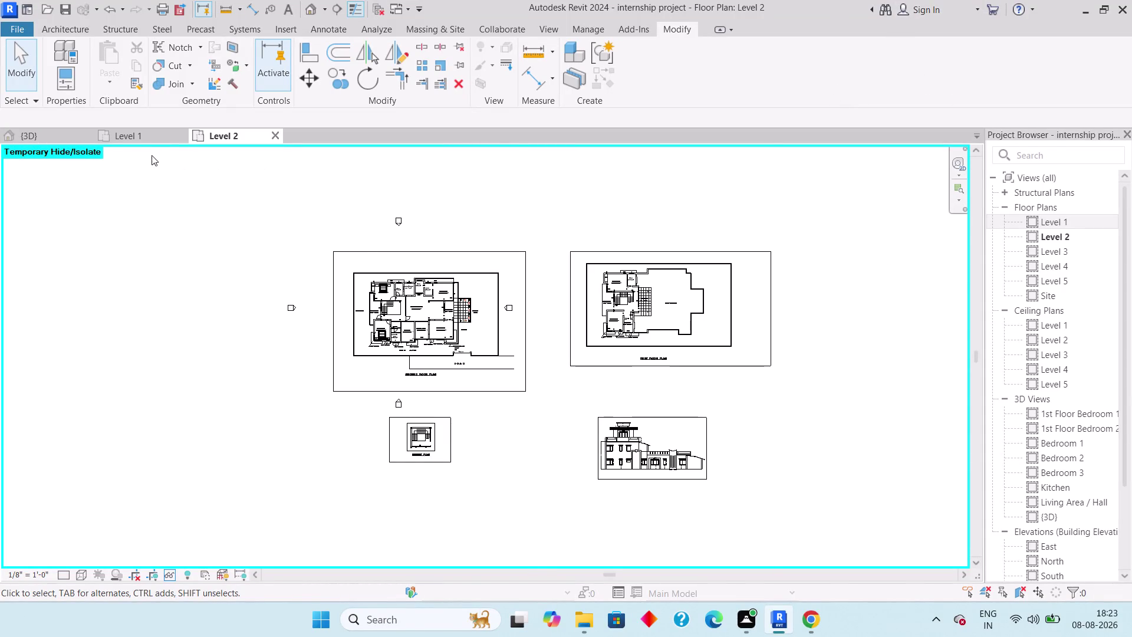
Print the Level 1 floor plan to PDF, saving into the Desktop folder.
click(145, 142)
key(ctrl+p)
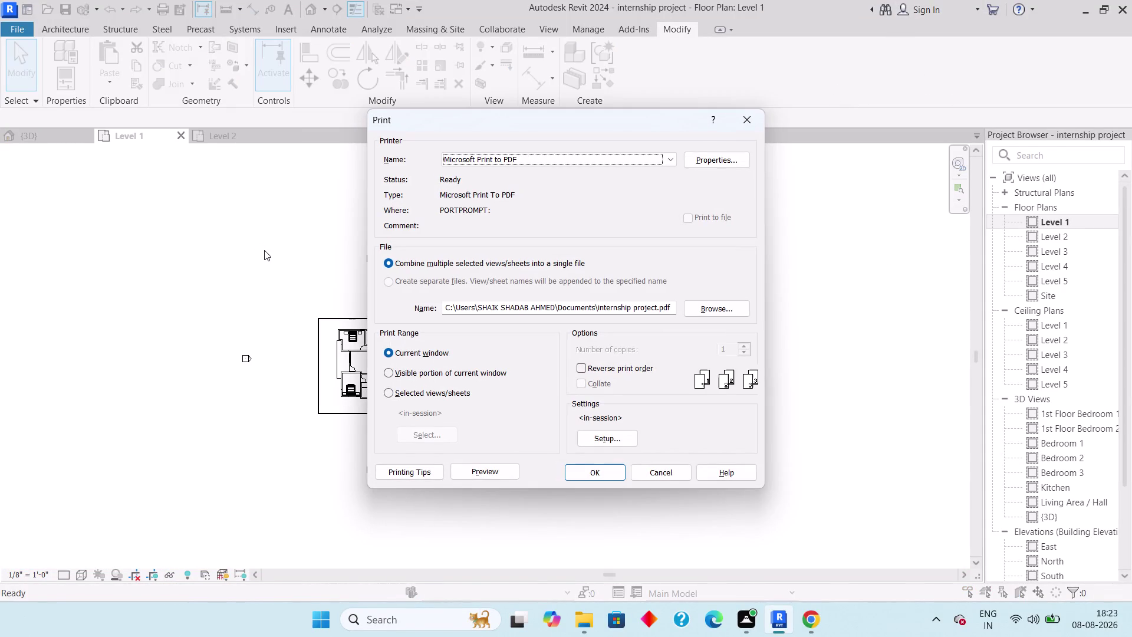
click(582, 477)
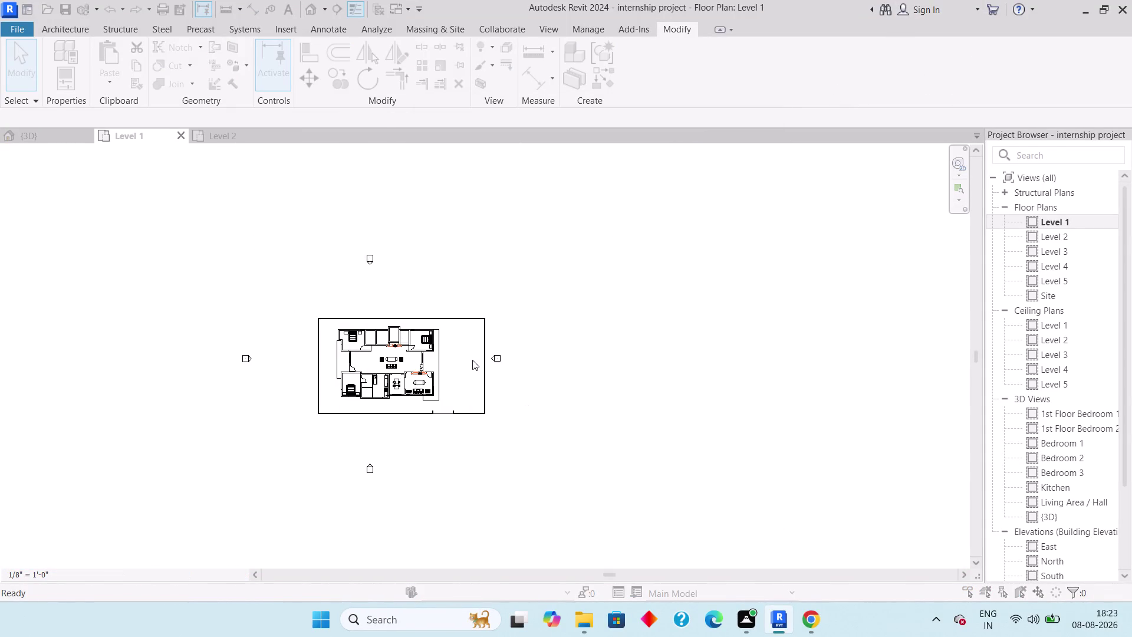
double_click(389, 254)
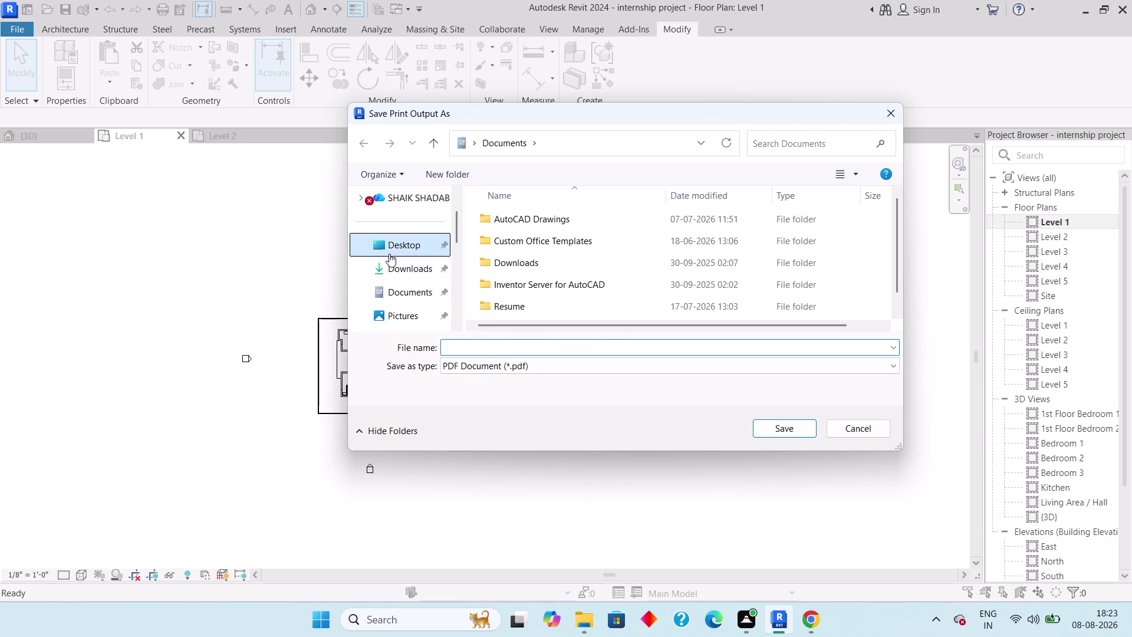
click(489, 353)
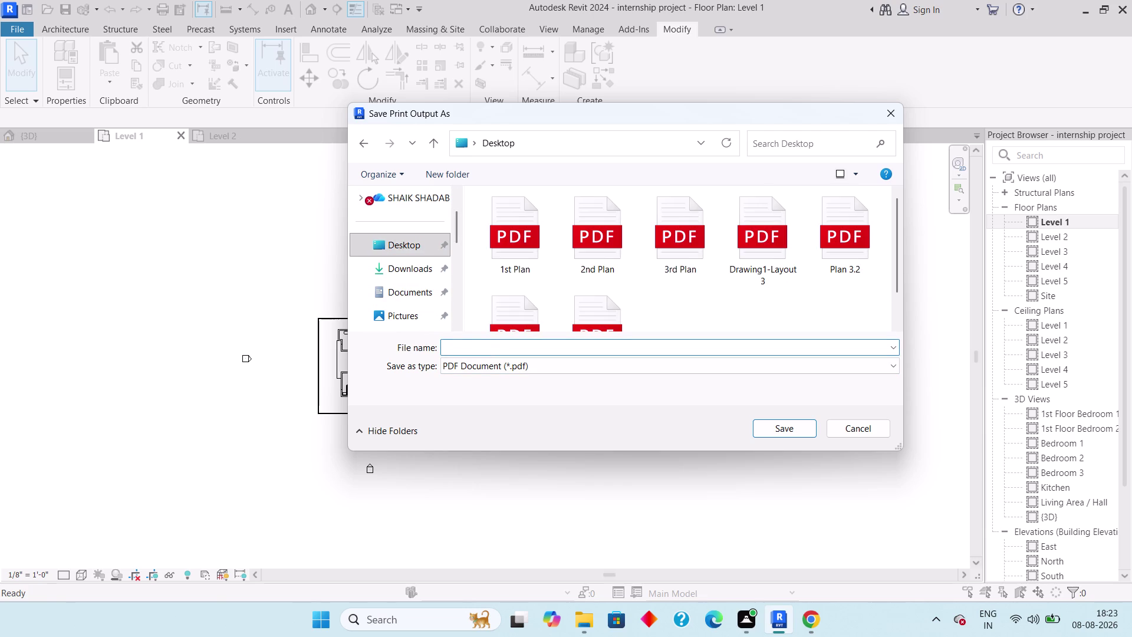
Save the PDF as 'internship pdf', then return to the Level 2 plan.
text(in)
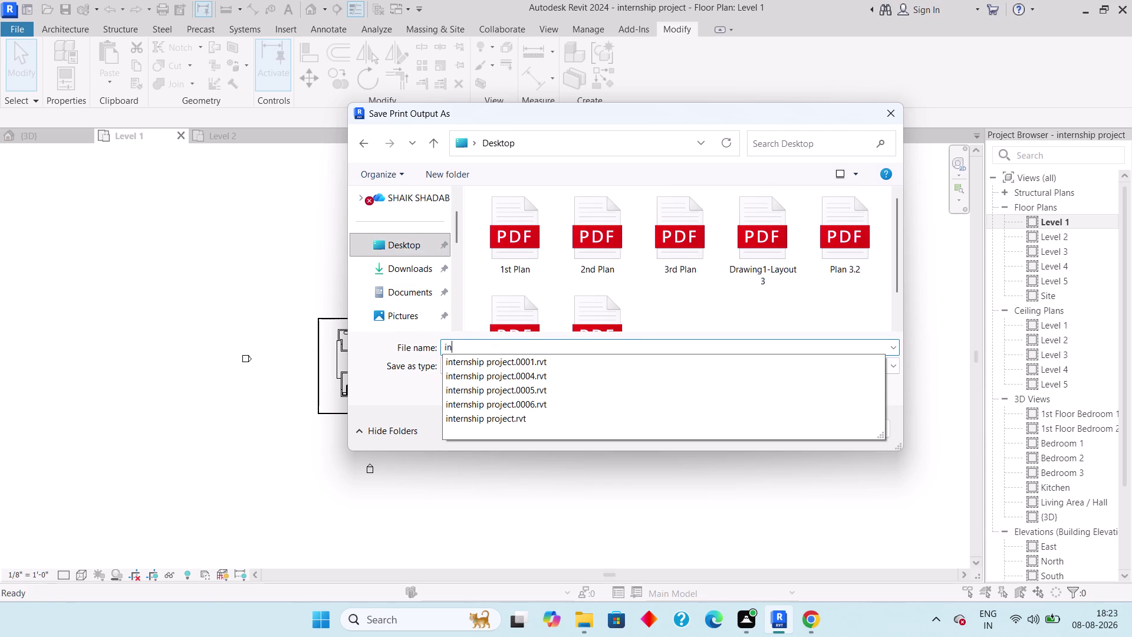
text(tern)
text(sh)
text(ip)
click(573, 348)
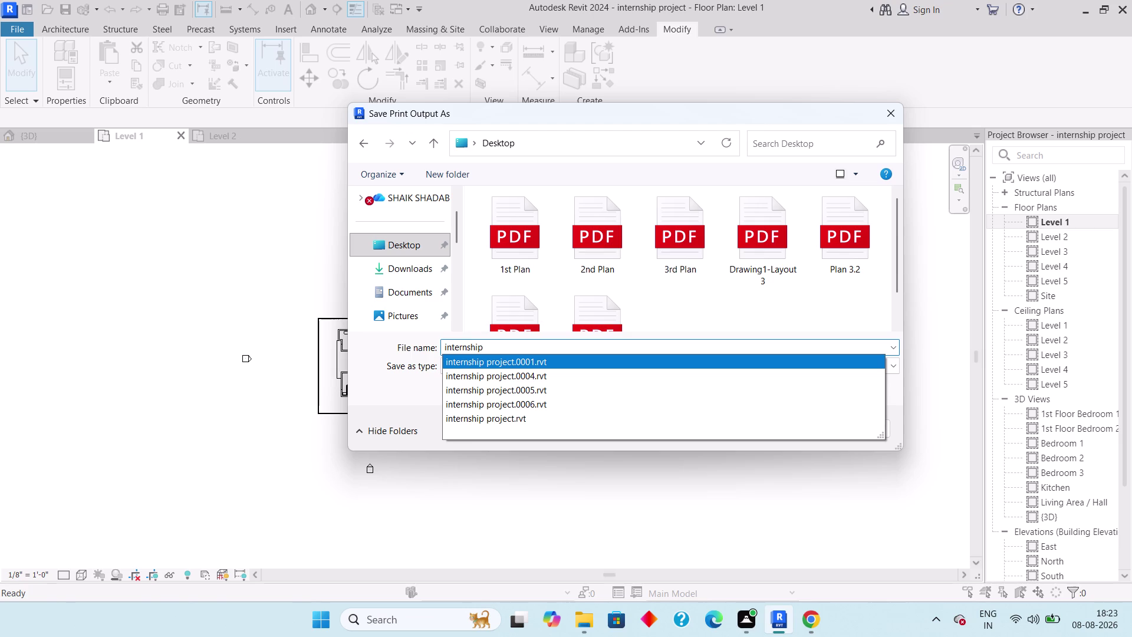
key(space)
text(p)
text(df)
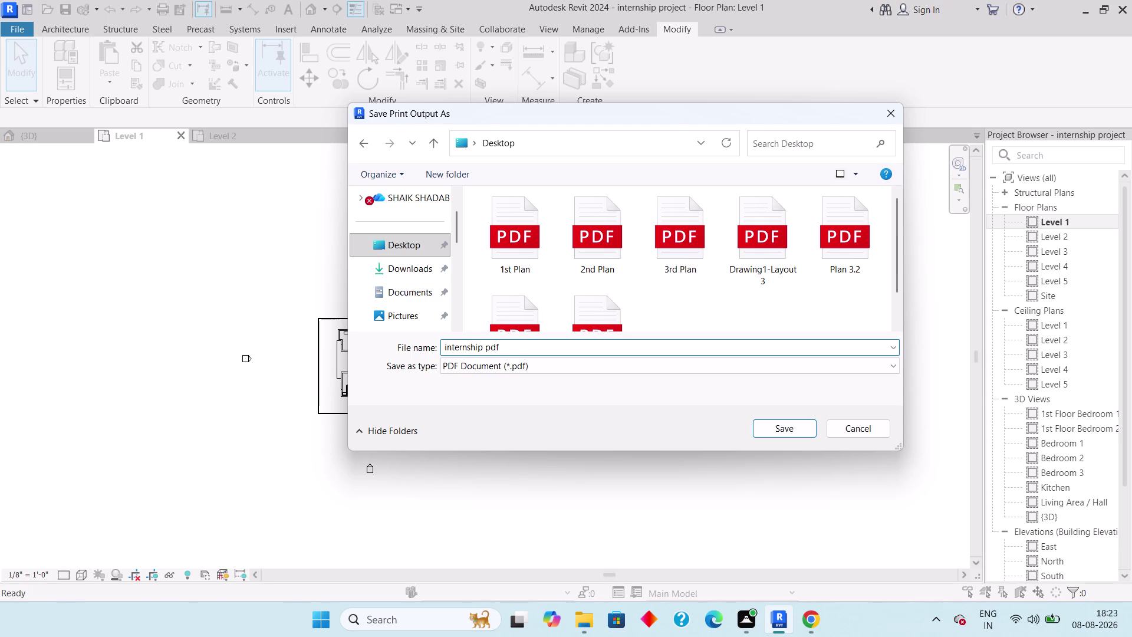
click(774, 429)
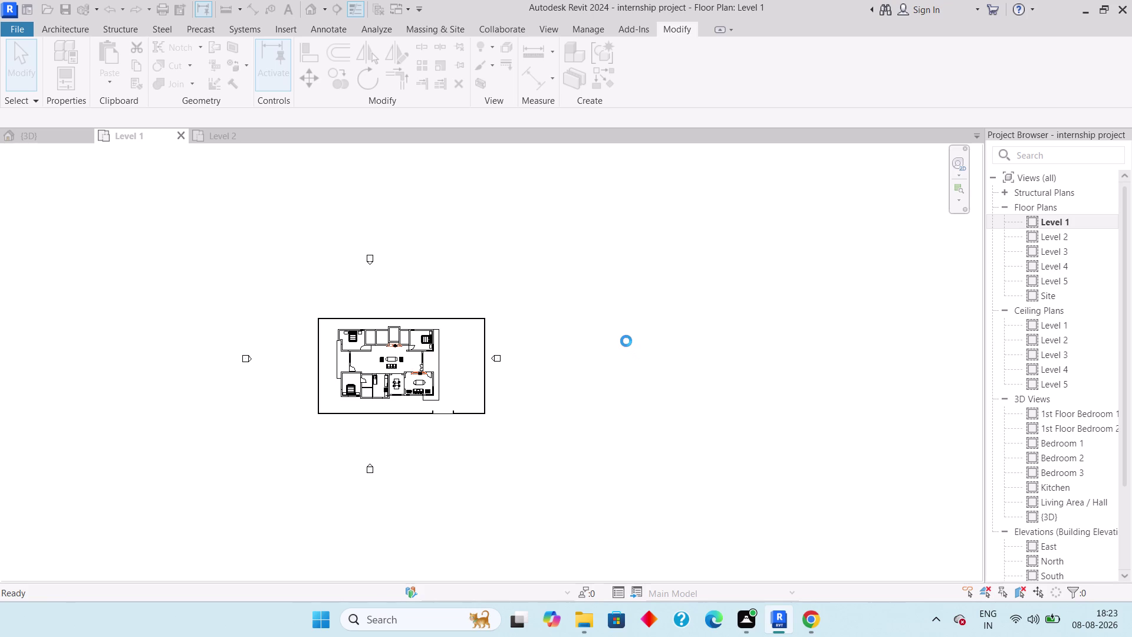
click(250, 139)
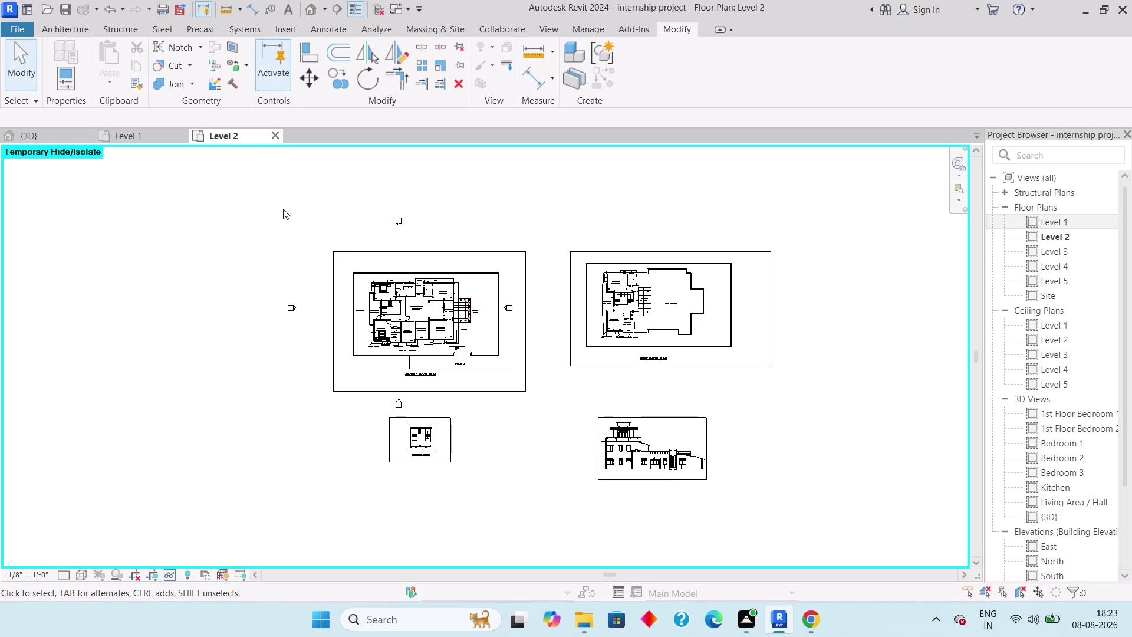
key(ctrl+p)
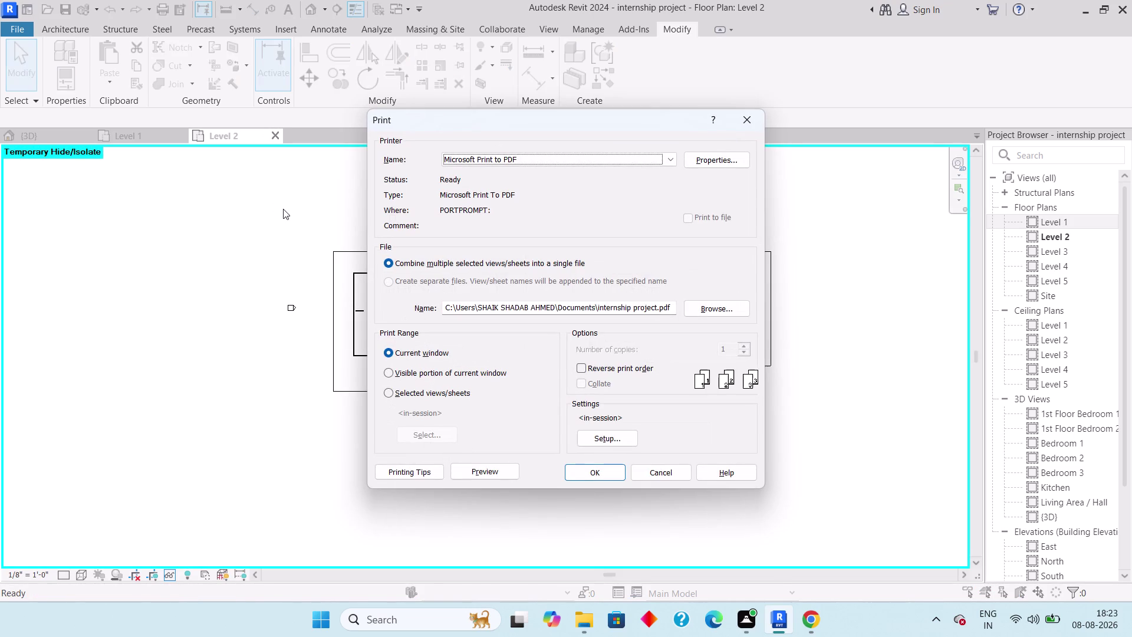
click(567, 471)
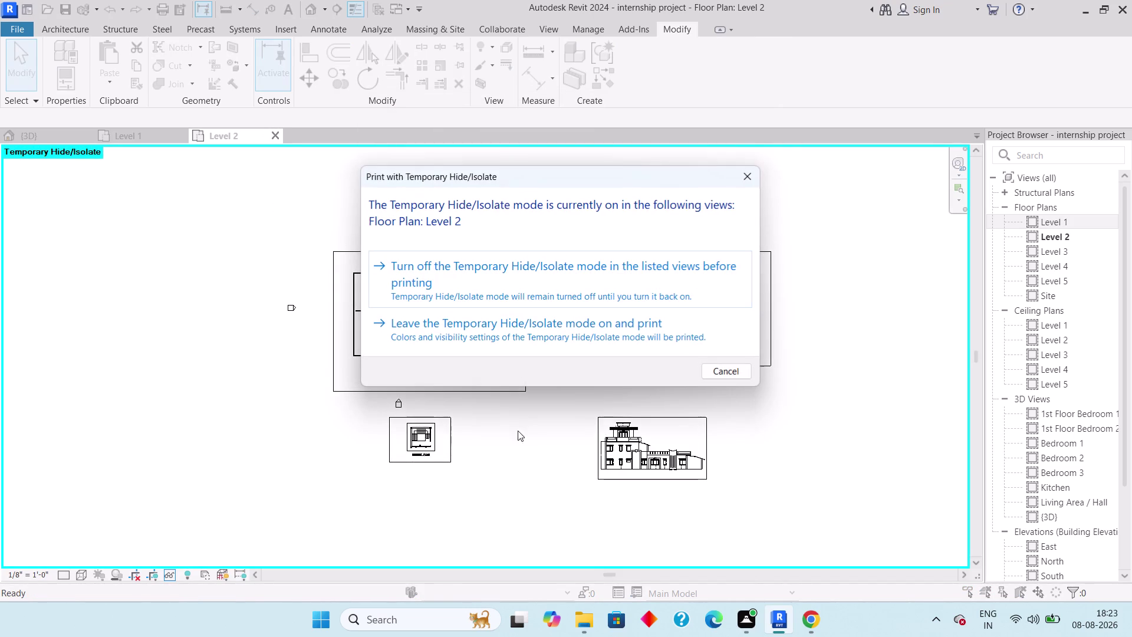
click(491, 327)
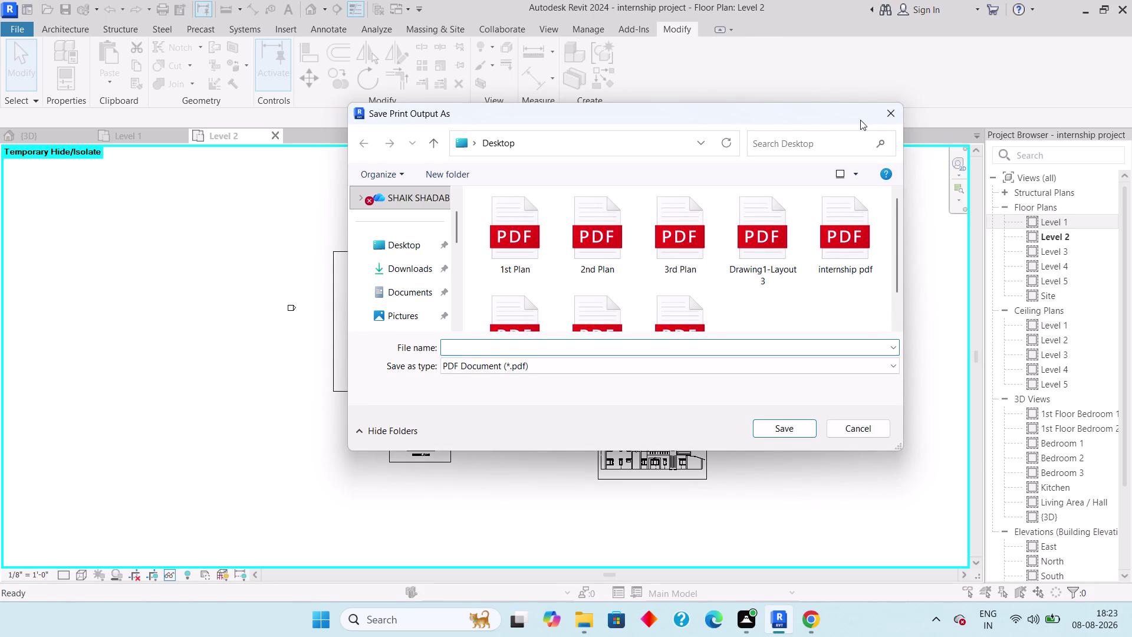
click(883, 115)
drag(249, 291, 298, 337)
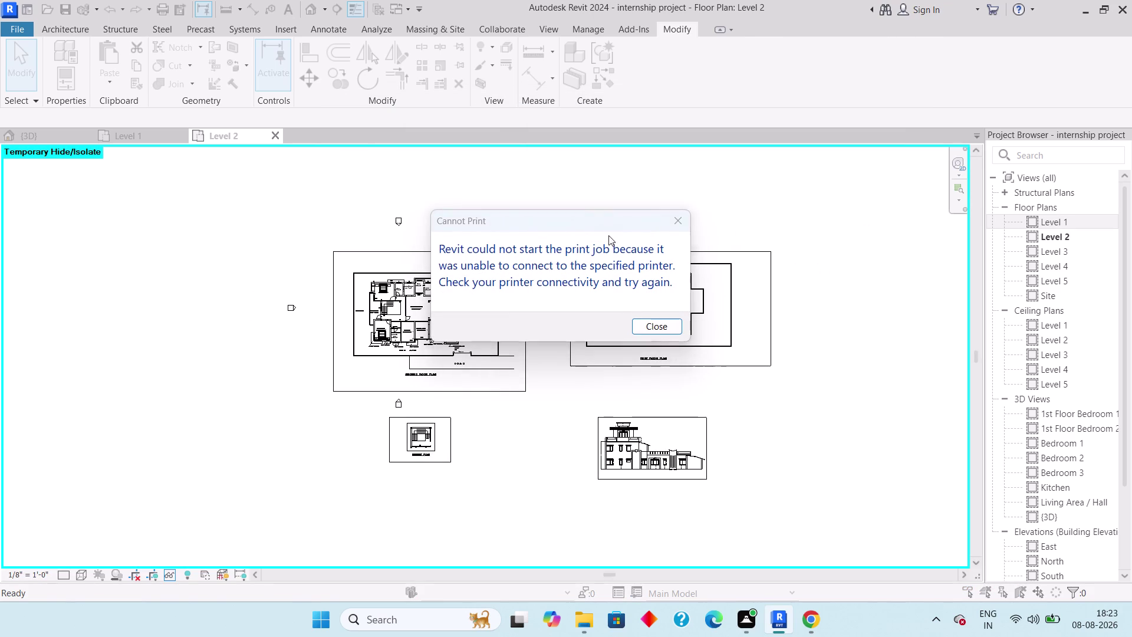
click(661, 227)
click(666, 223)
drag(253, 287, 254, 289)
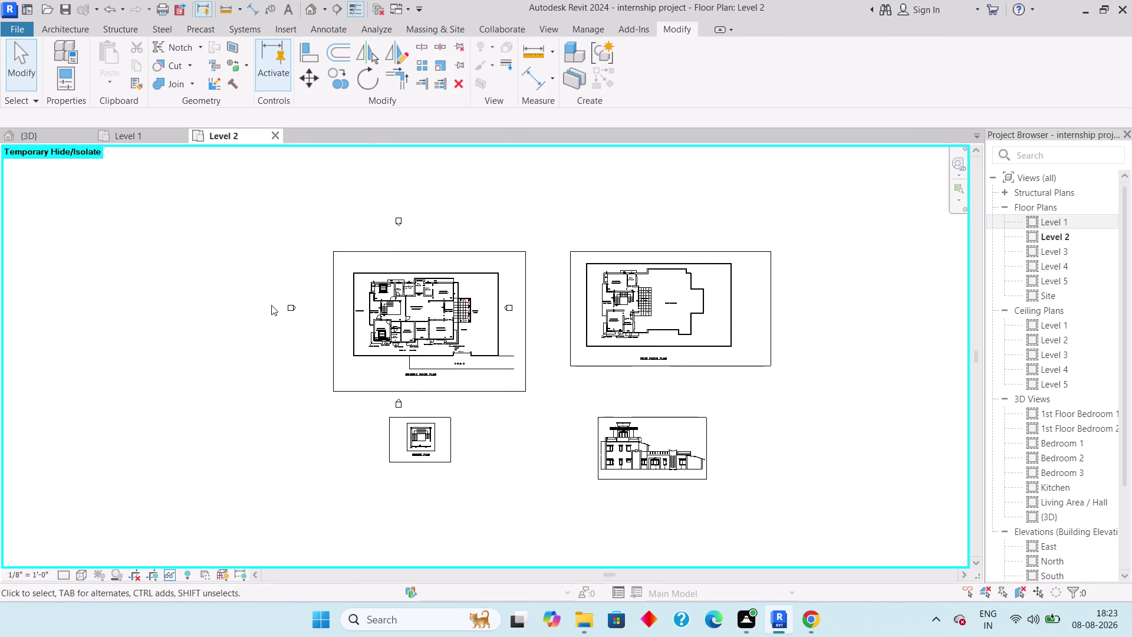
drag(255, 288, 325, 340)
text(hh)
Box-select the imported drawings and apply Temporary Hide/Isolate (HH).
drag(390, 202, 429, 250)
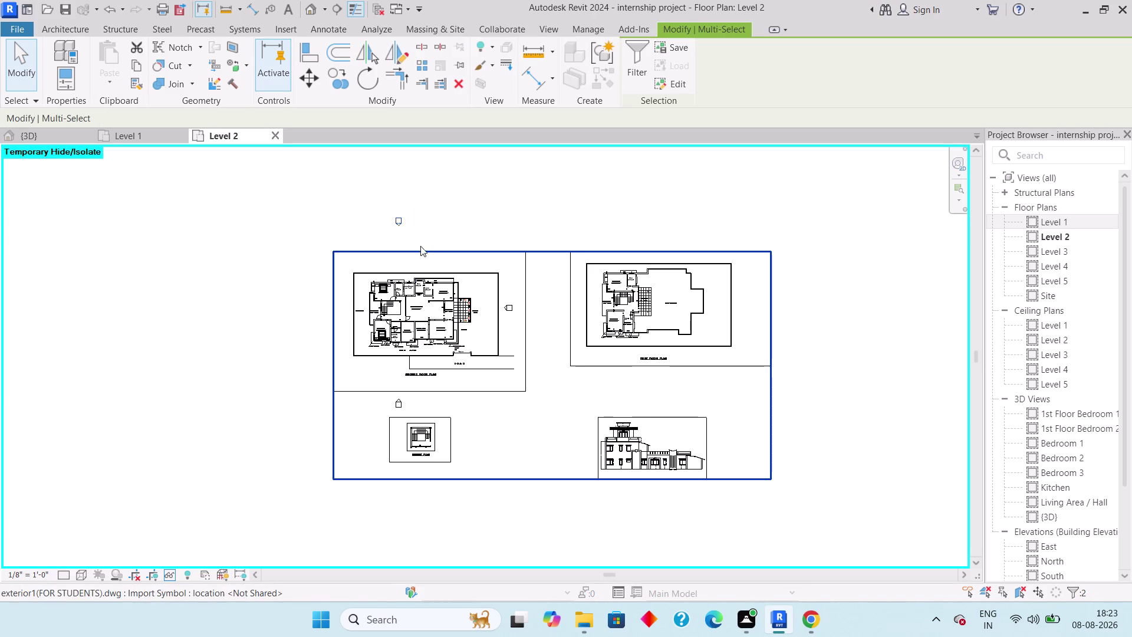
drag(373, 202, 423, 237)
text(kk)
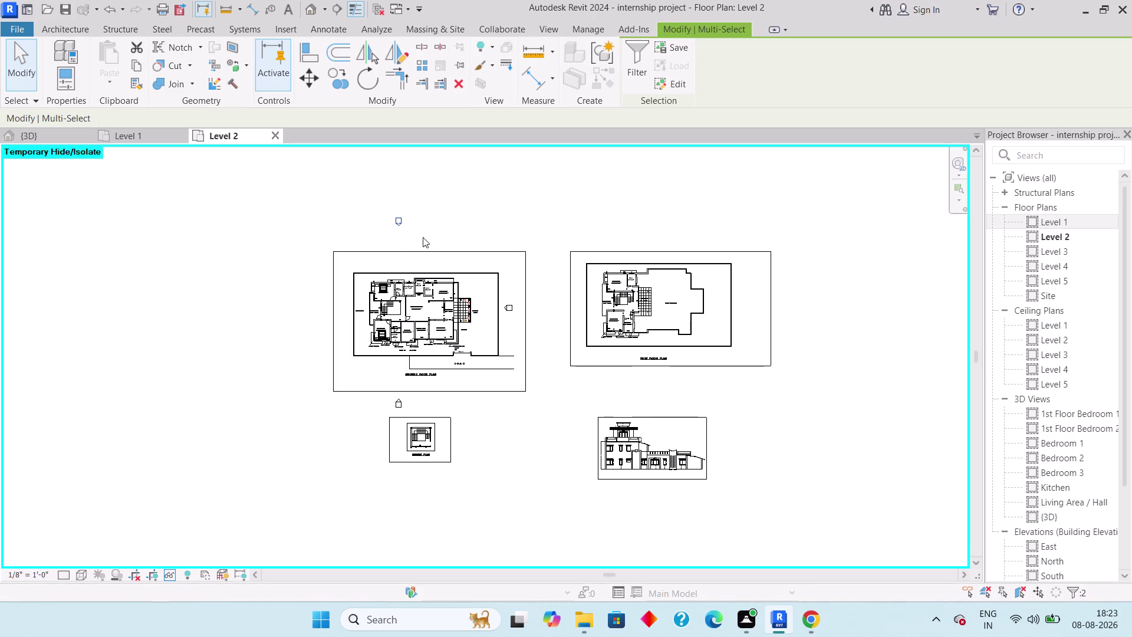
drag(383, 207, 413, 230)
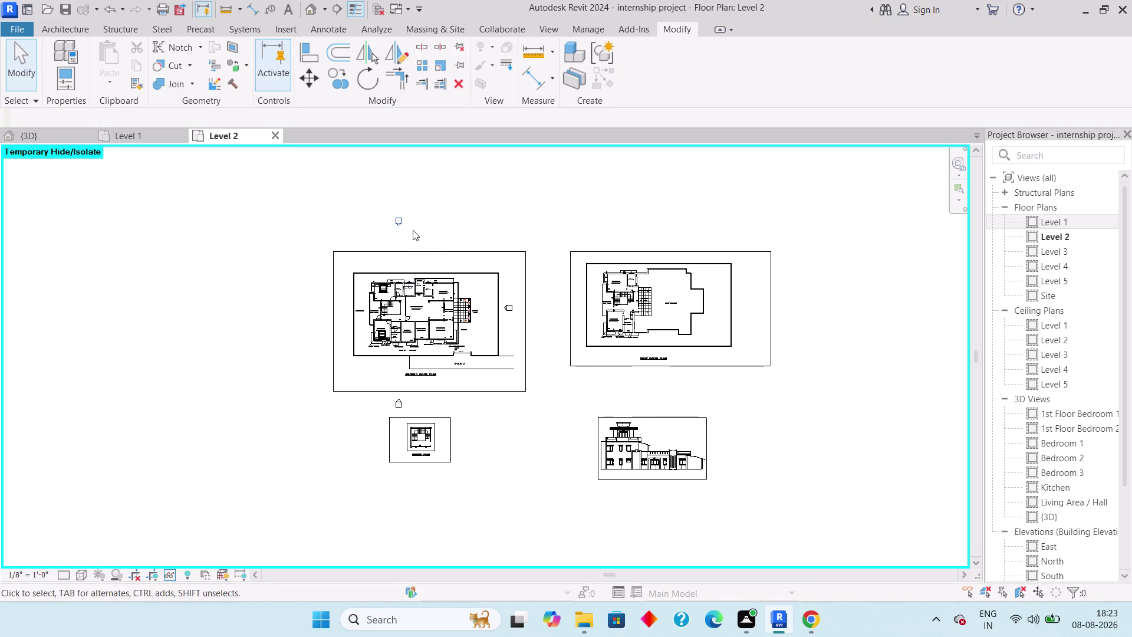
text(hh)
scroll(up, 3)
drag(372, 412, 419, 435)
text(hh)
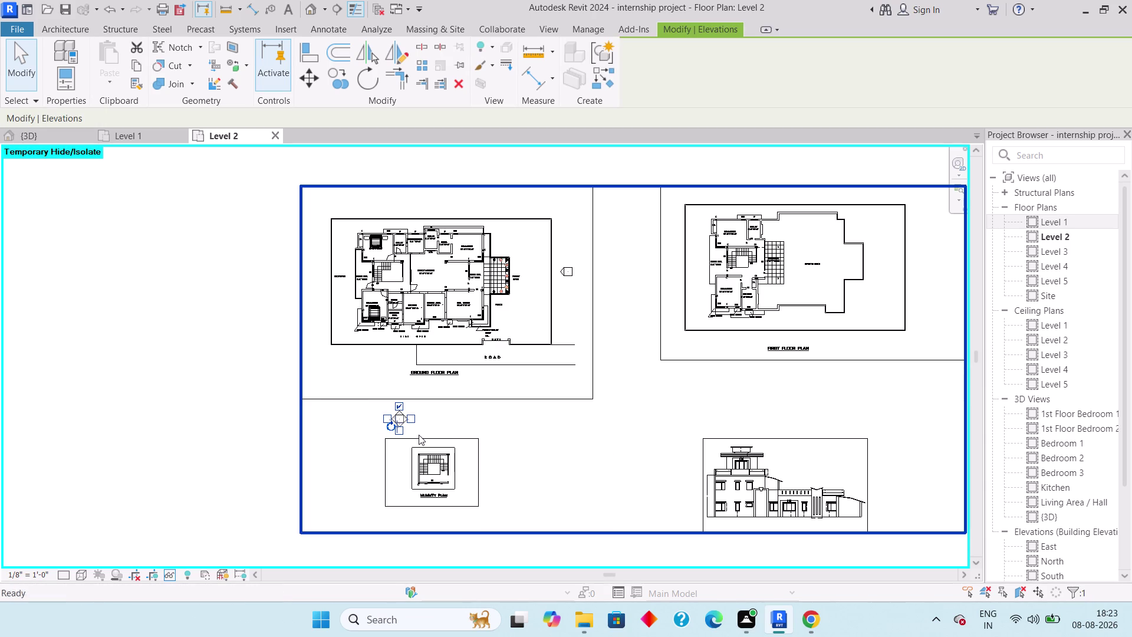
Pick the imported DWG and further regions, applying HH to each selection.
click(404, 434)
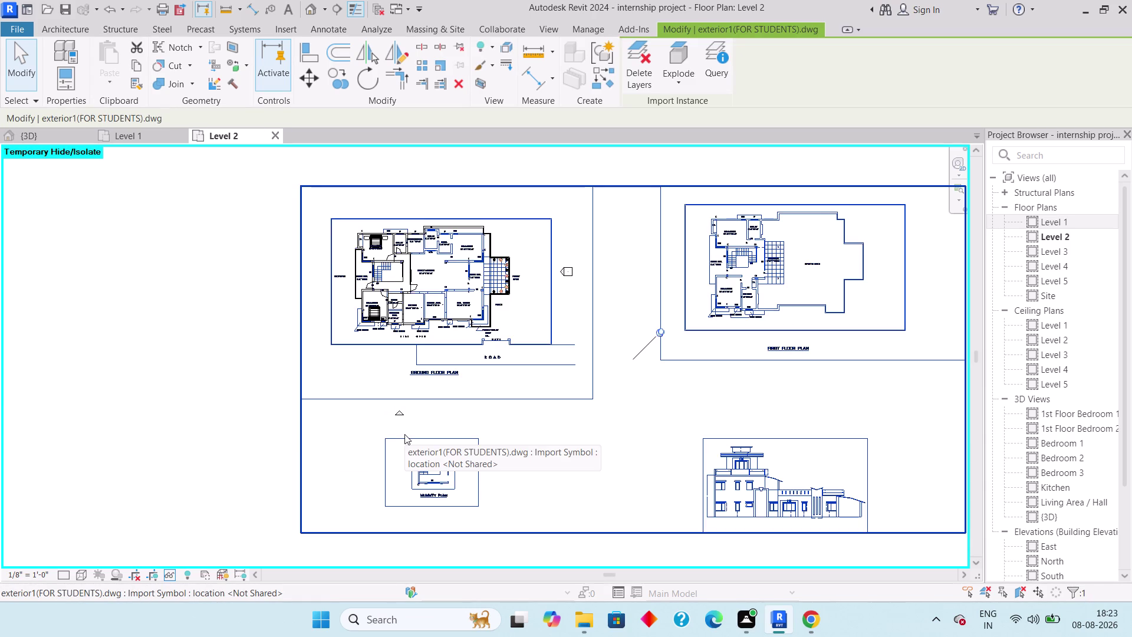
text(hh)
drag(528, 244, 600, 302)
text(hh)
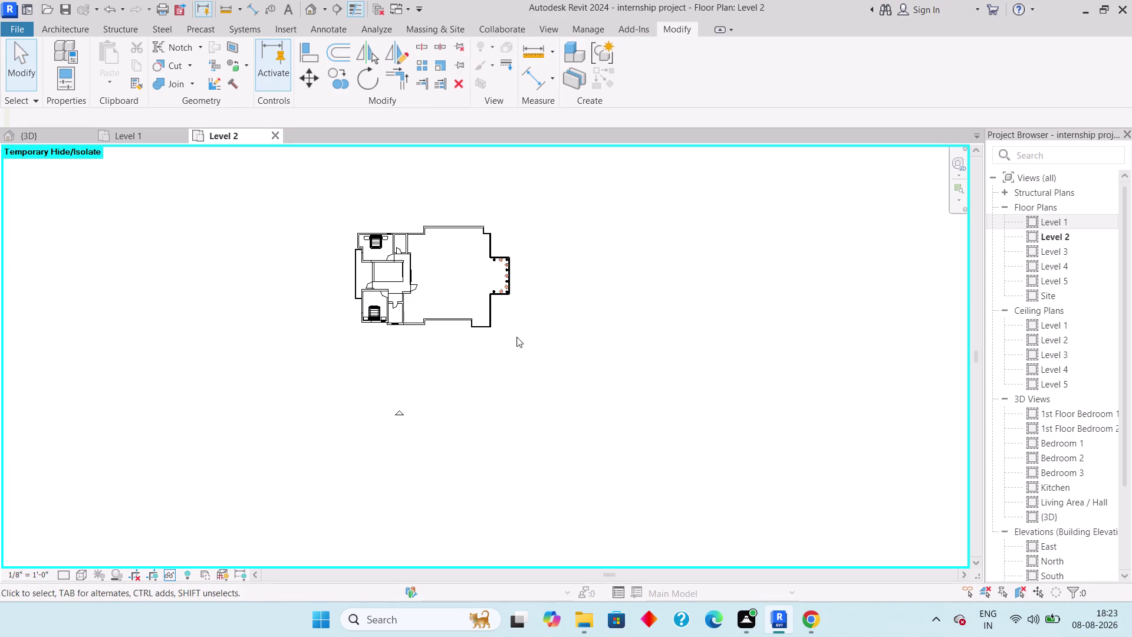
drag(358, 383, 450, 472)
text(hh)
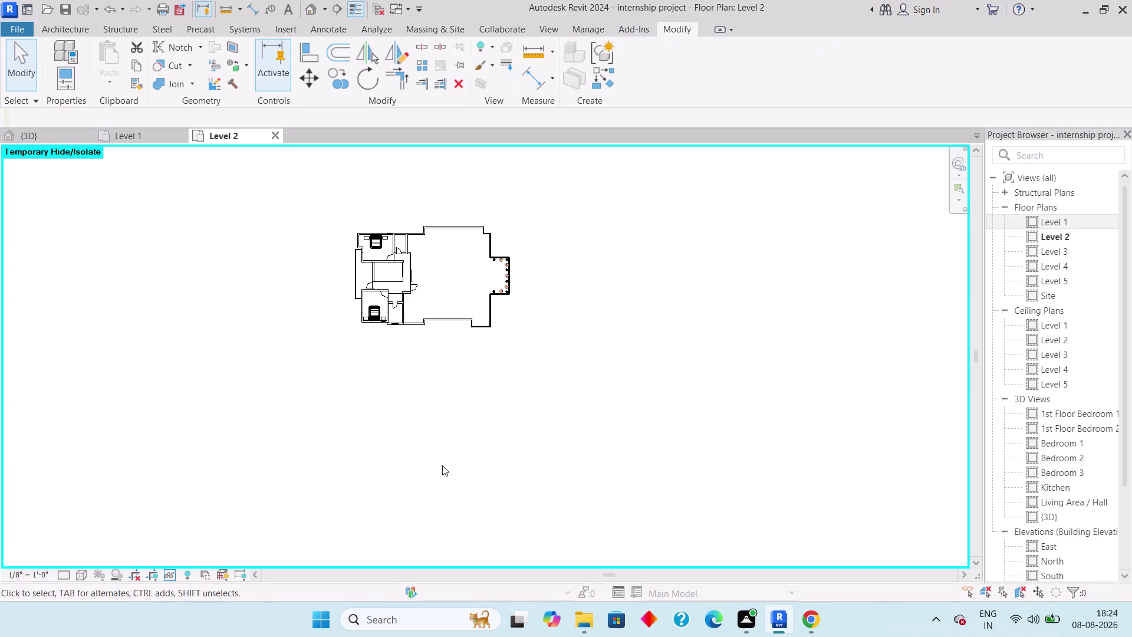
Enlarge and recentre the isolated plan, then reset the isolation with HR.
middle_drag(455, 400, 496, 453)
scroll(up, 3)
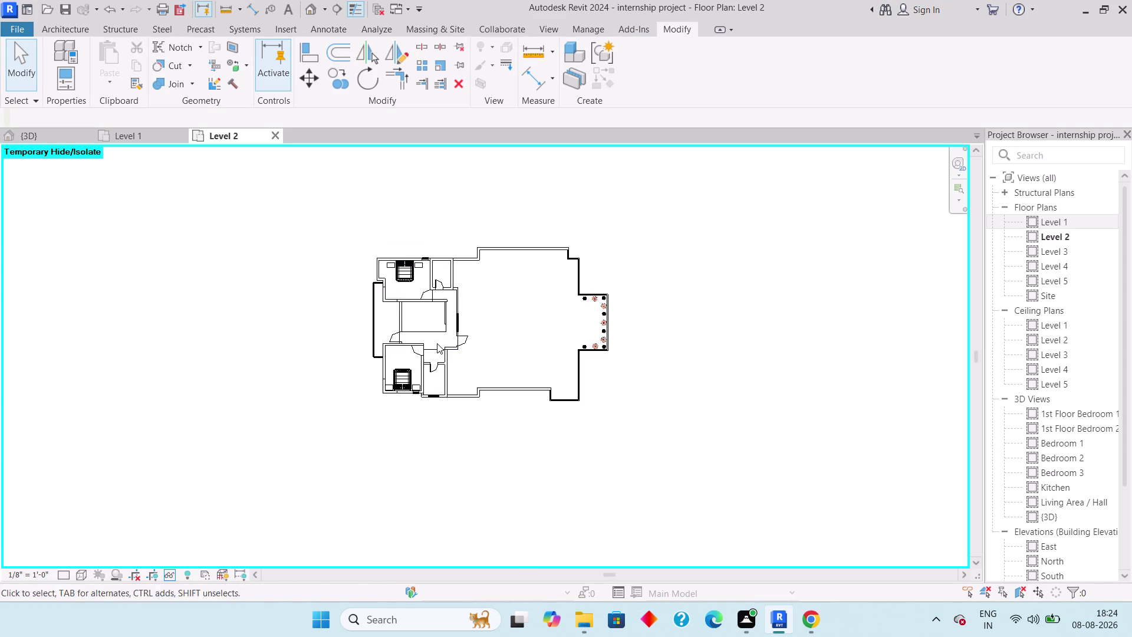
scroll(up, 3)
scroll(up, 3)
middle_drag(444, 337, 461, 382)
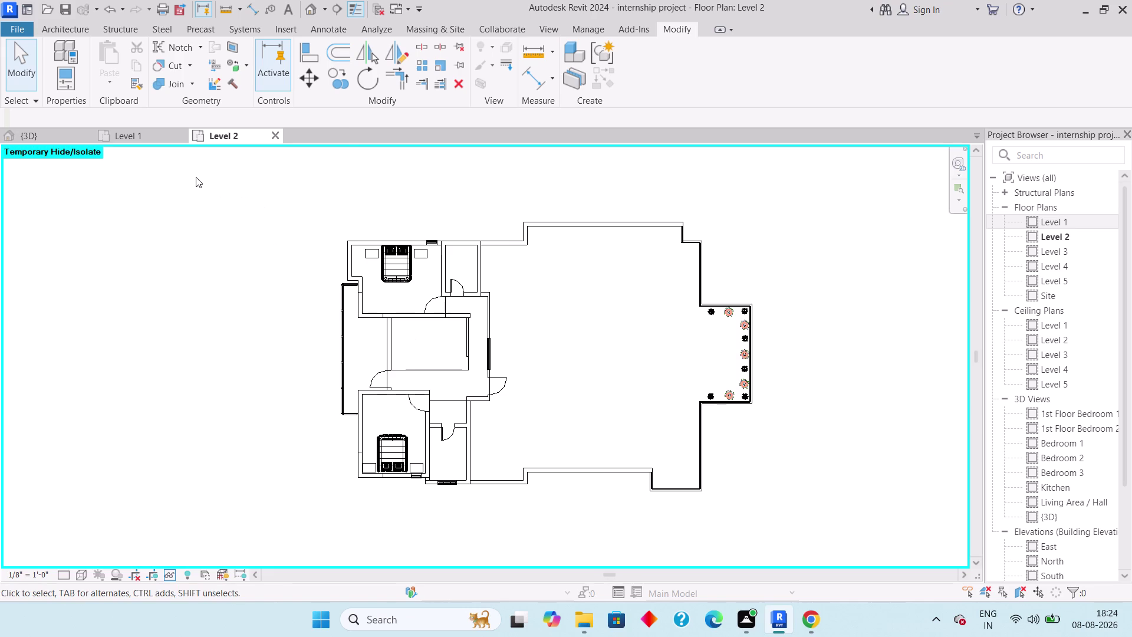
text(hr)
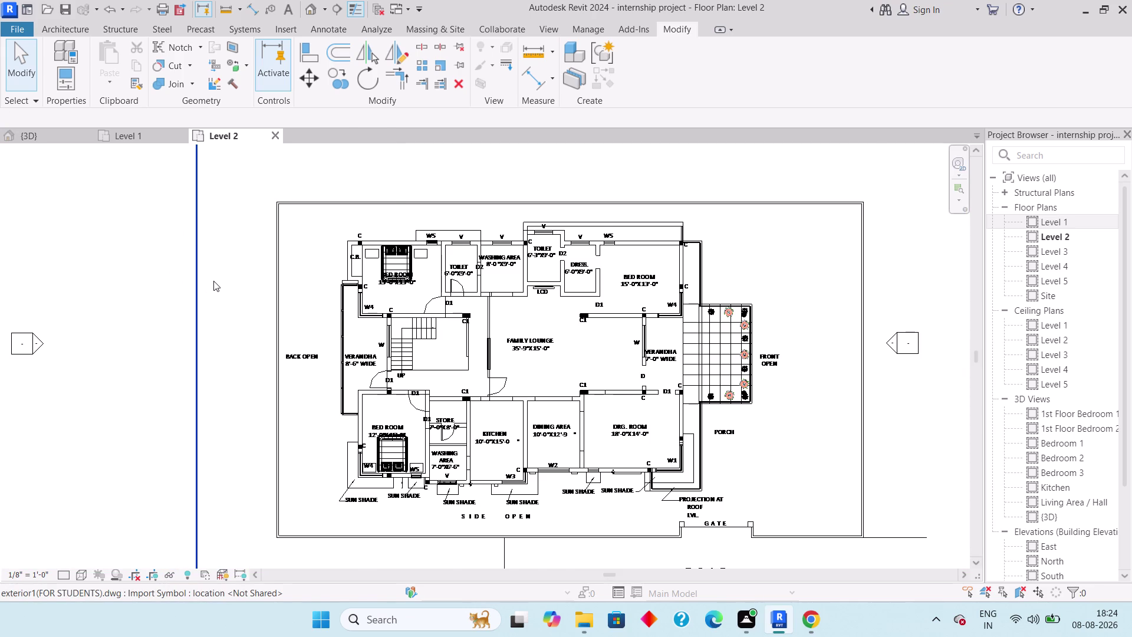
Centre and select the FIRST FLOOR PLAN drawing, then open Print with Microsoft Print to PDF.
scroll(down, 3)
middle_drag(214, 281, 279, 287)
scroll(down, 3)
scroll(down, 3)
middle_drag(603, 300, 431, 309)
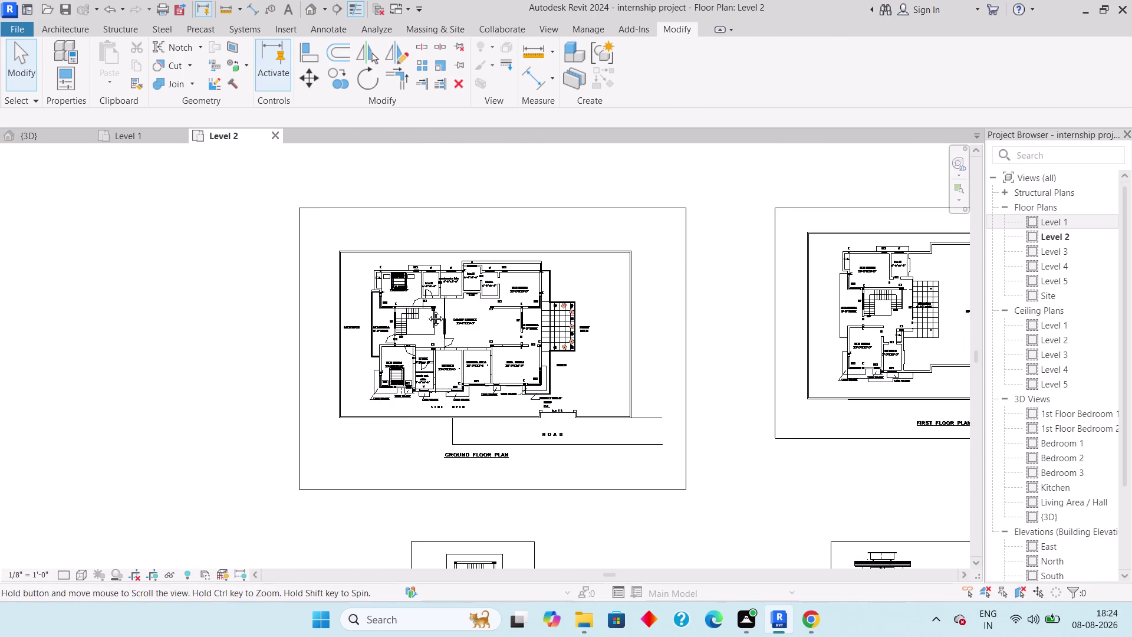
middle_drag(431, 309, 375, 309)
middle_drag(602, 321, 490, 330)
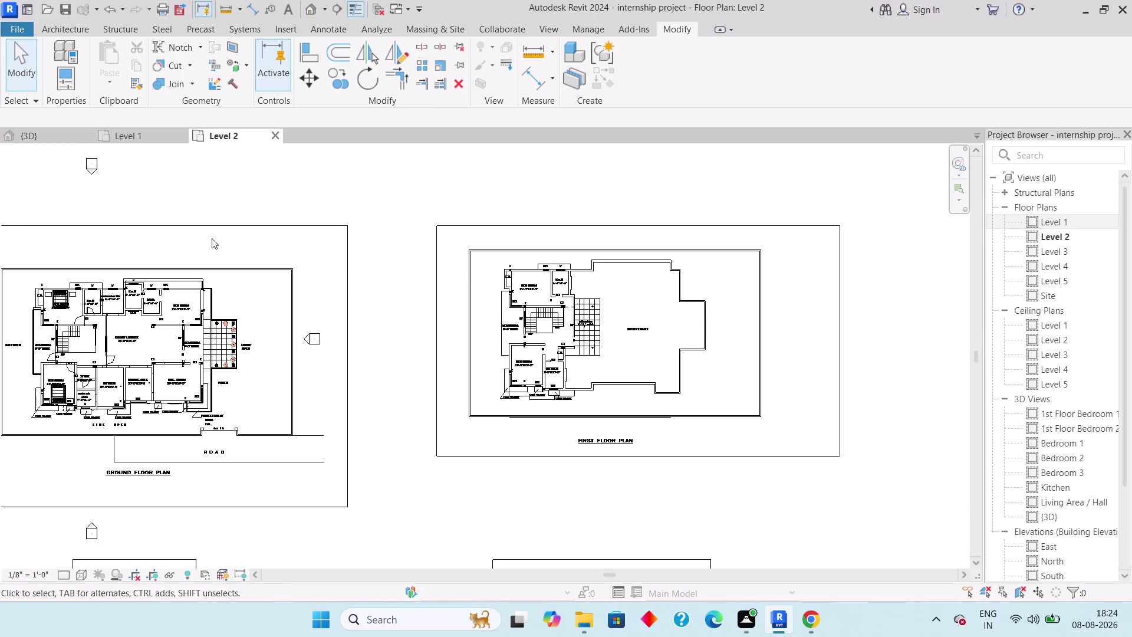
drag(311, 198, 244, 278)
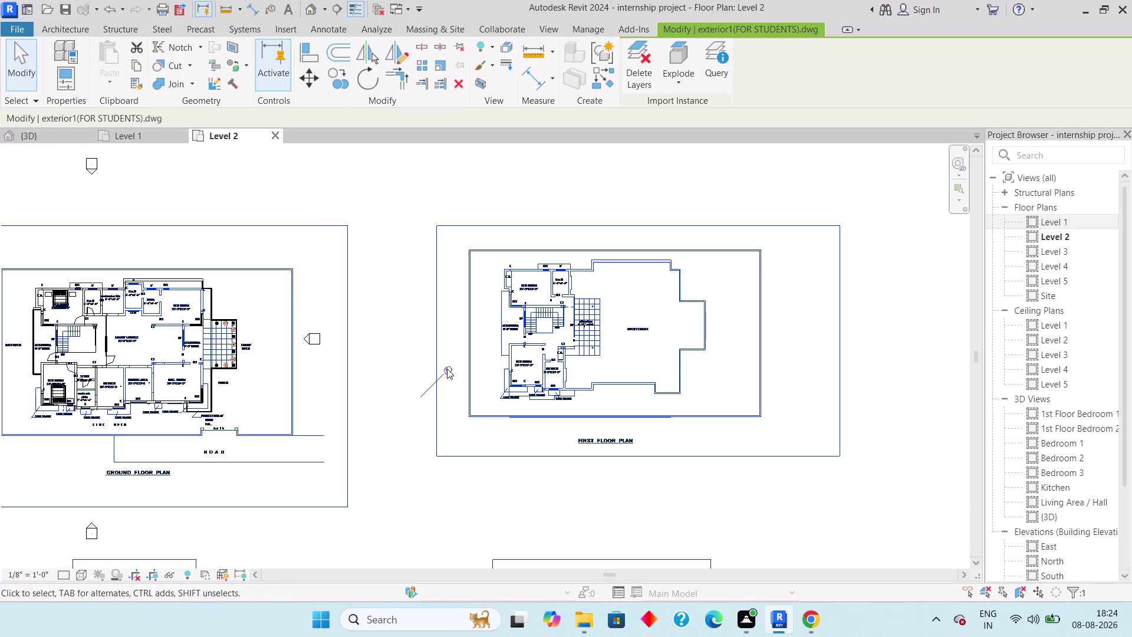
click(450, 369)
key(ctrl+p)
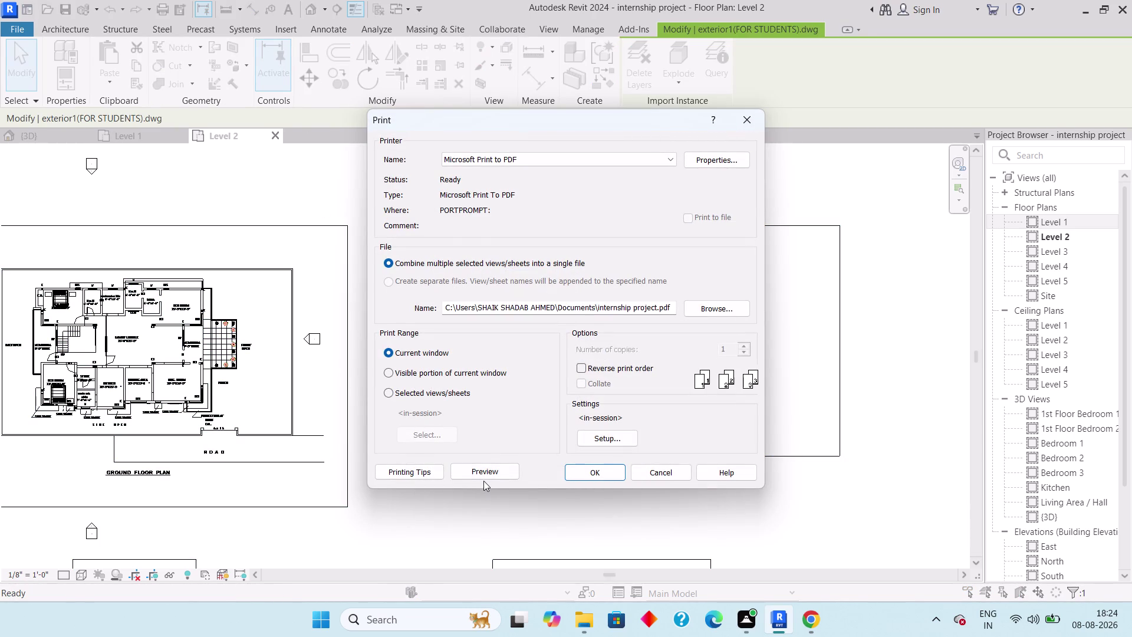
Preview the print output, then close the preview and the Print dialog.
click(479, 475)
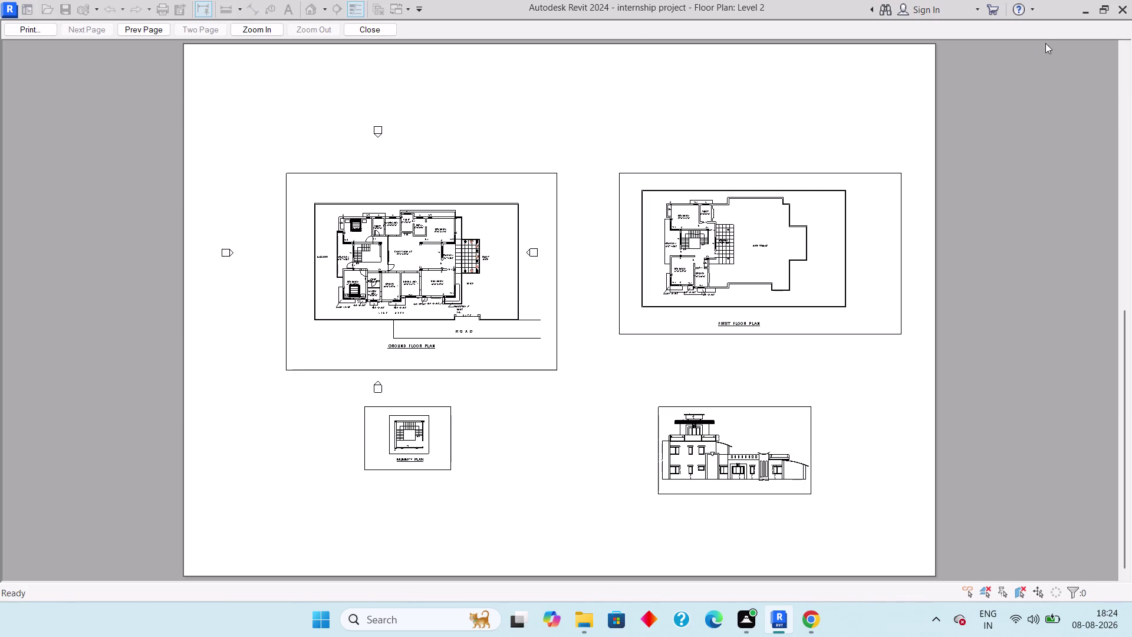
key(grave)
key(Escape)
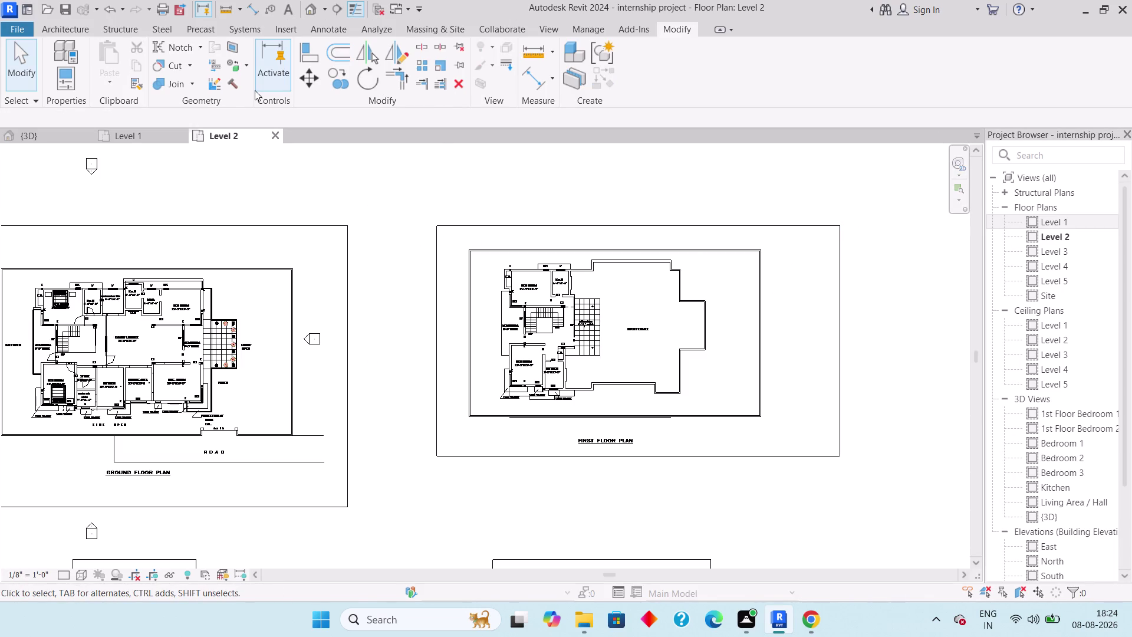
Pick the imported DWG for Move and set the move's start point.
click(314, 82)
scroll(up, 3)
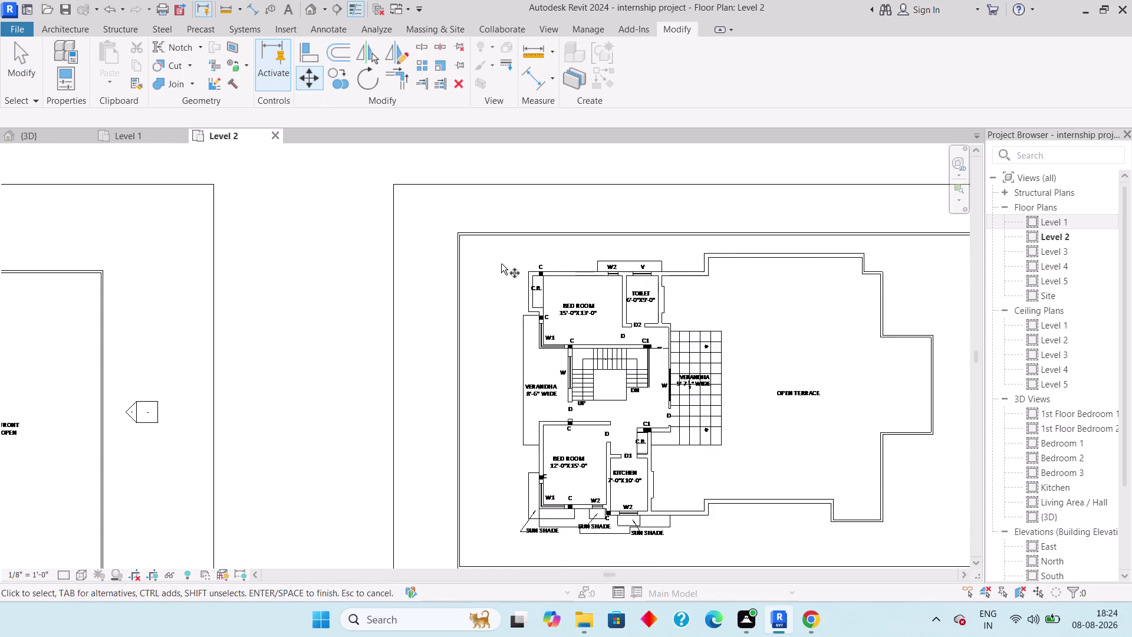
scroll(up, 3)
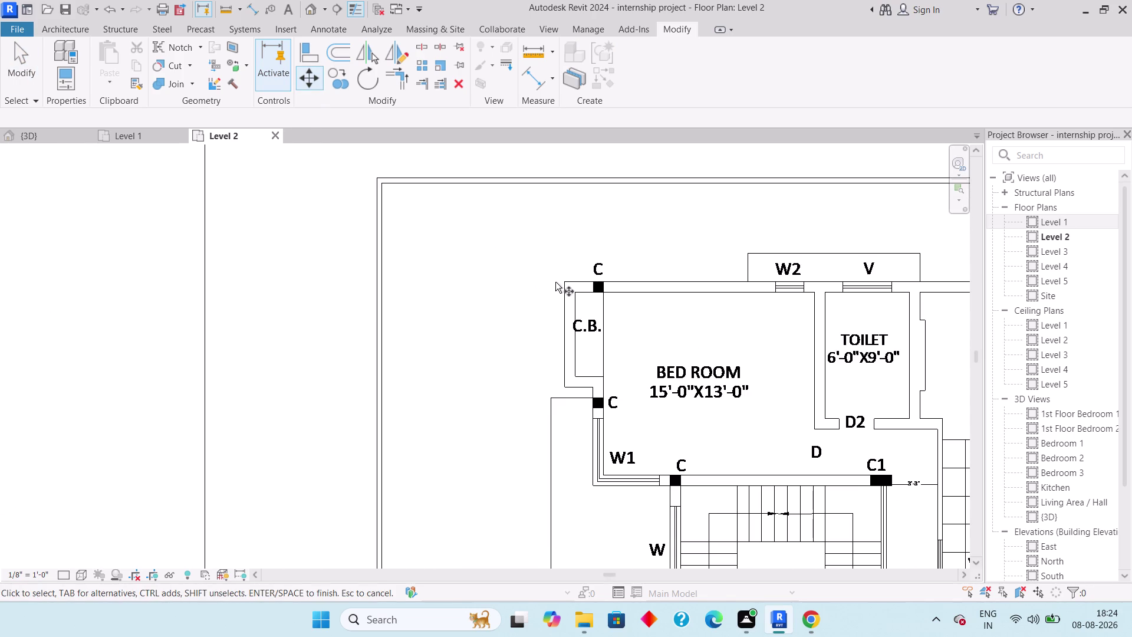
click(302, 81)
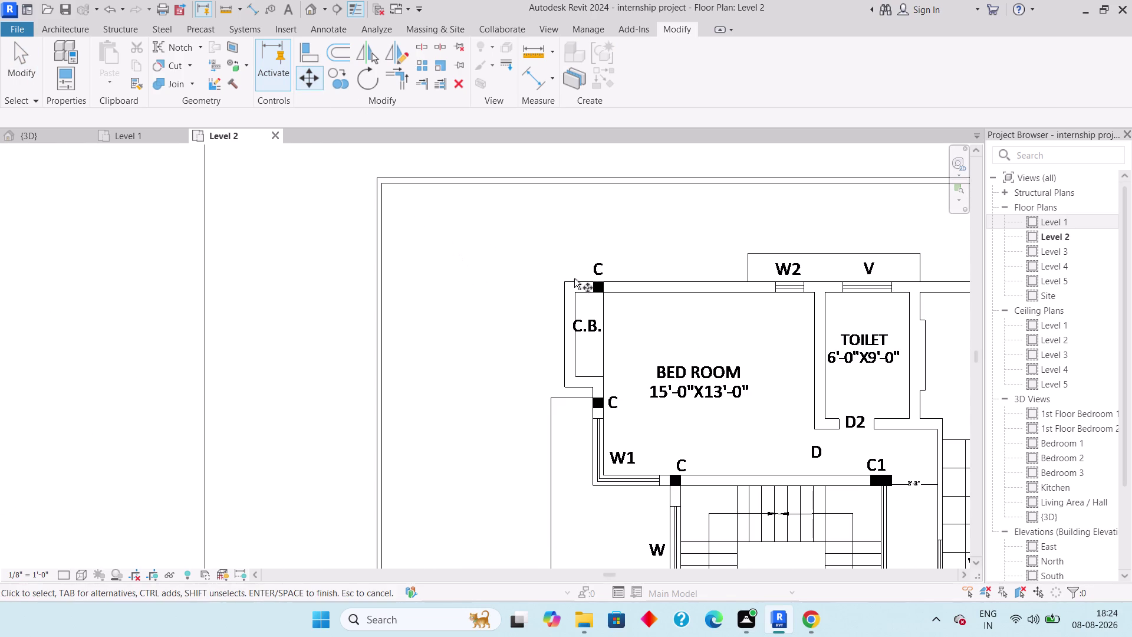
click(564, 285)
scroll(down, 3)
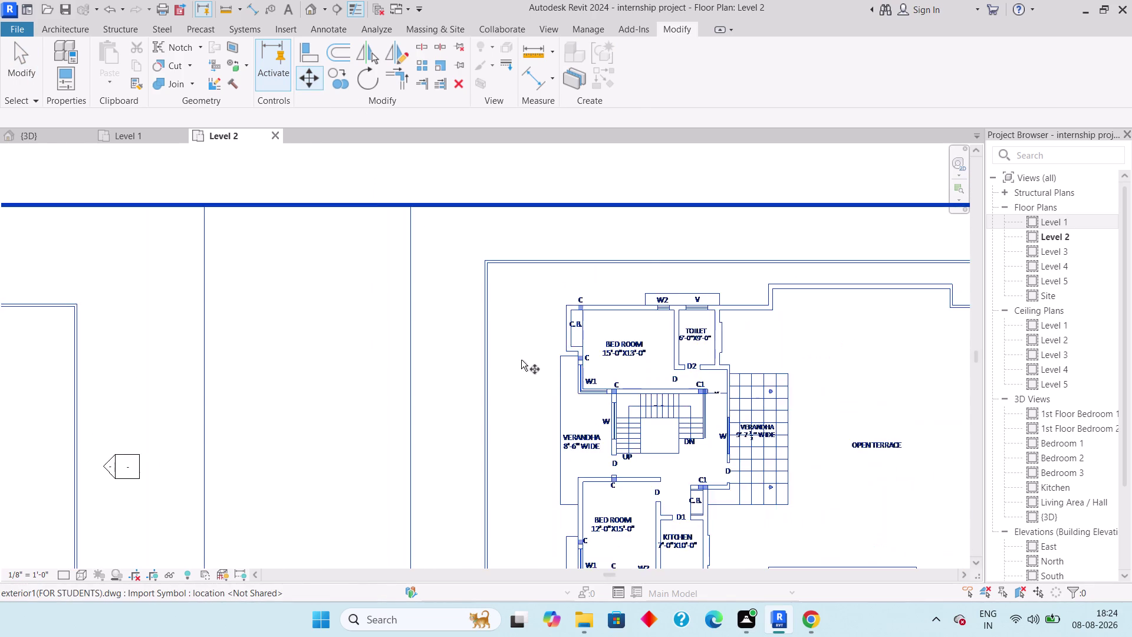
scroll(down, 3)
middle_drag(509, 374, 505, 364)
key(Escape)
drag(543, 227, 454, 367)
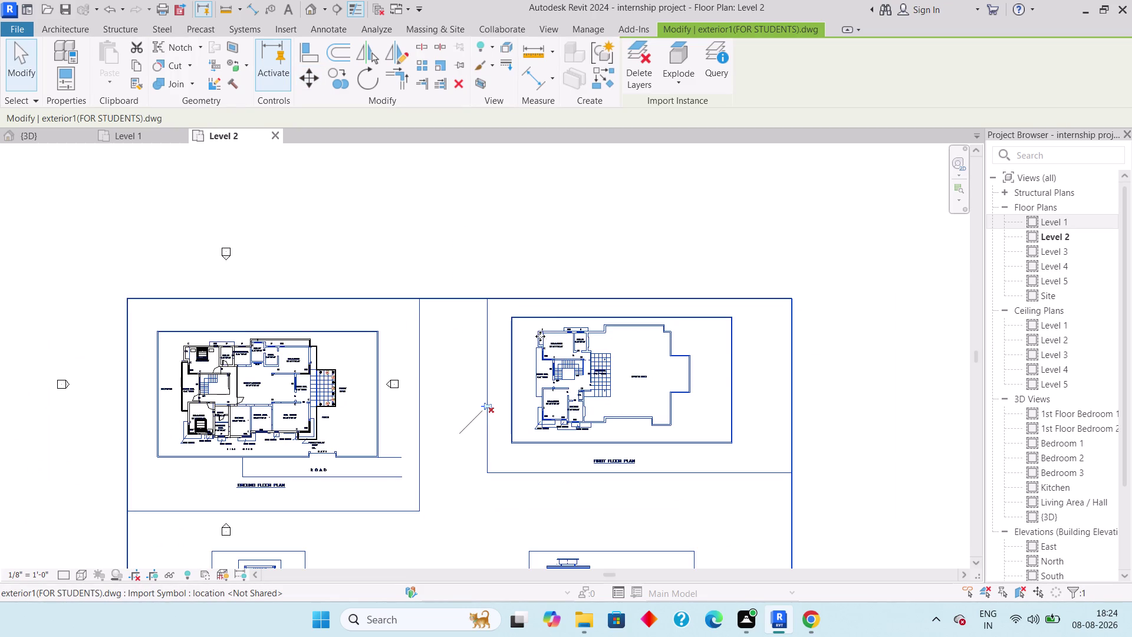
Place the DWG so its first floor plan meets the Level 2 walls.
click(311, 82)
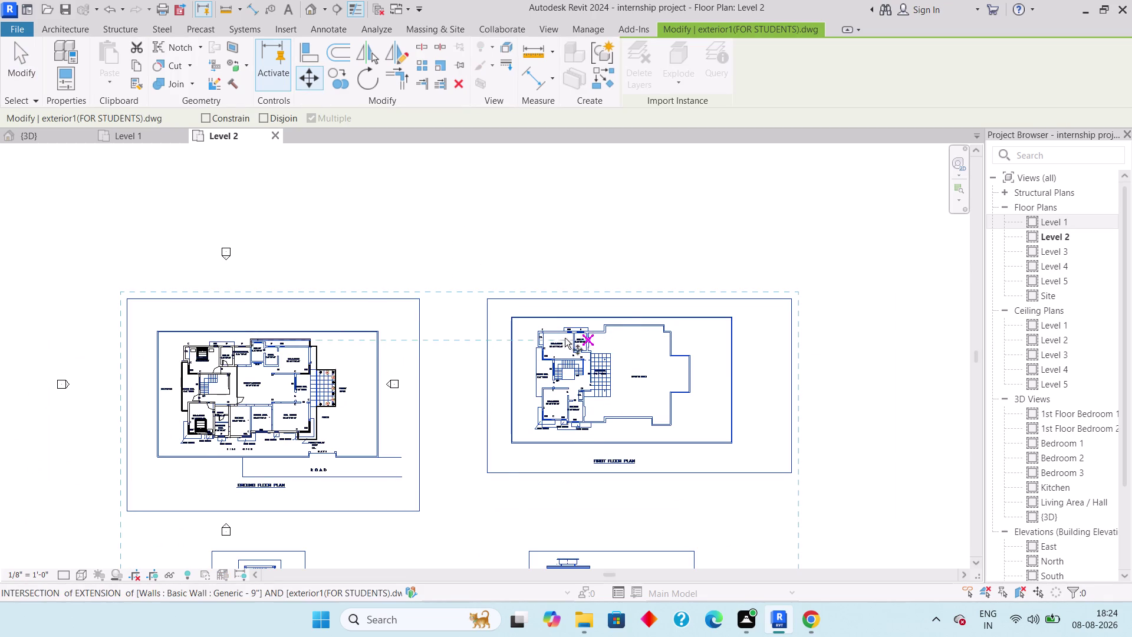
scroll(up, 3)
click(613, 312)
middle_drag(468, 336, 819, 402)
scroll(down, 3)
middle_drag(332, 353, 646, 359)
scroll(up, 3)
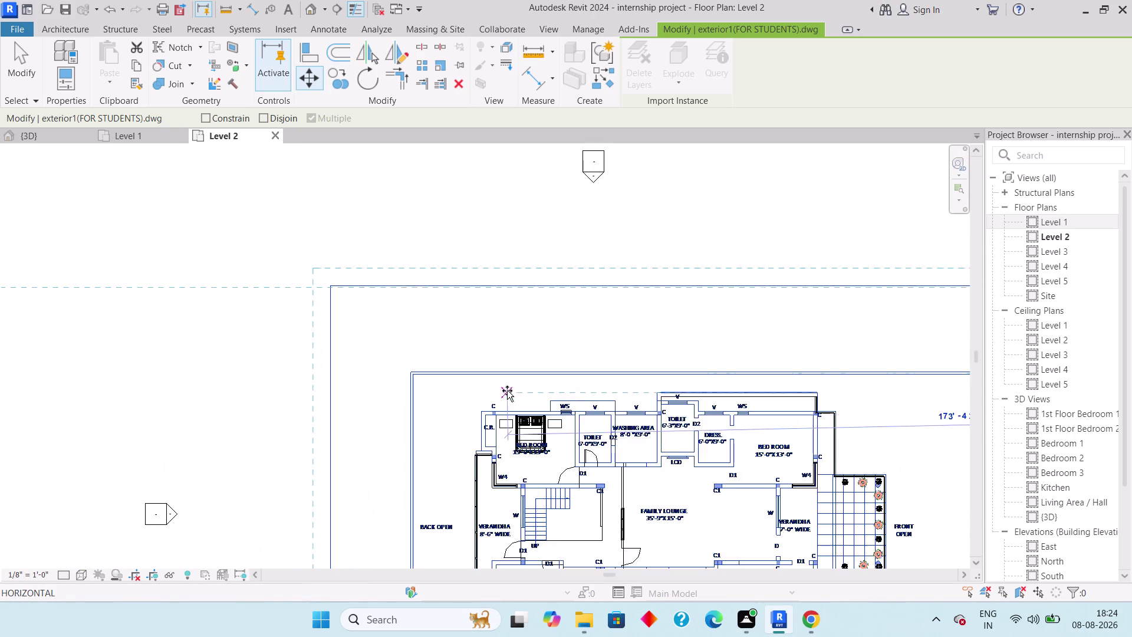
scroll(up, 3)
click(425, 451)
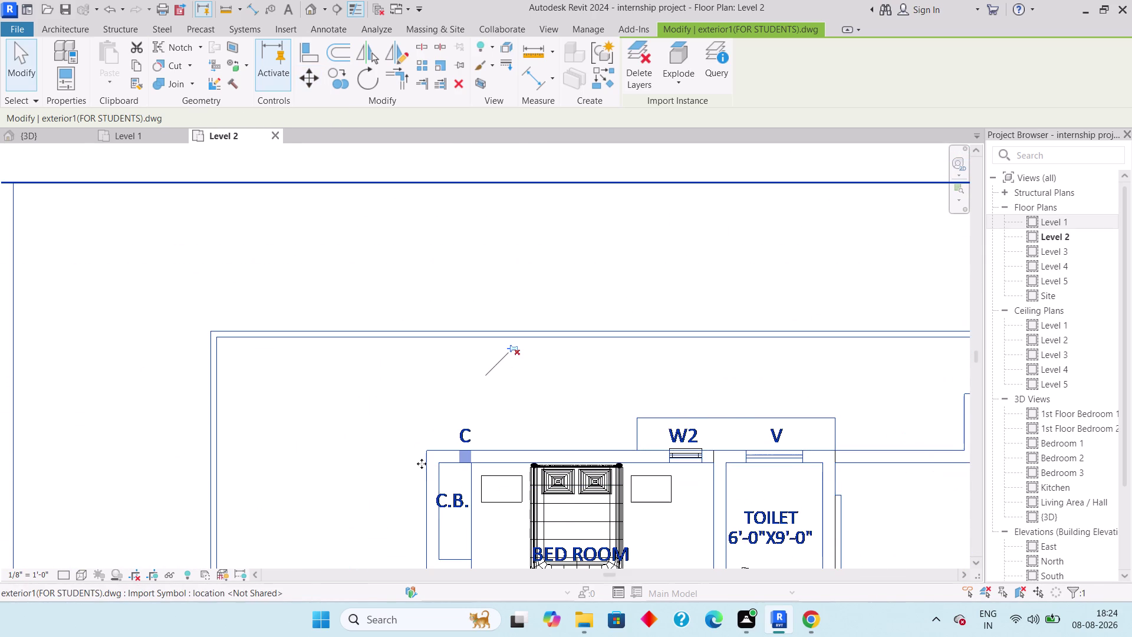
Zoom out to both plans and show properties of the DWG exterior1 (FOR STUDENTS).
scroll(down, 3)
click(495, 360)
scroll(down, 3)
middle_drag(424, 417, 485, 313)
scroll(down, 3)
scroll(down, 3)
scroll(down, 3)
scroll(down, 3)
middle_drag(289, 293, 507, 302)
scroll(down, 3)
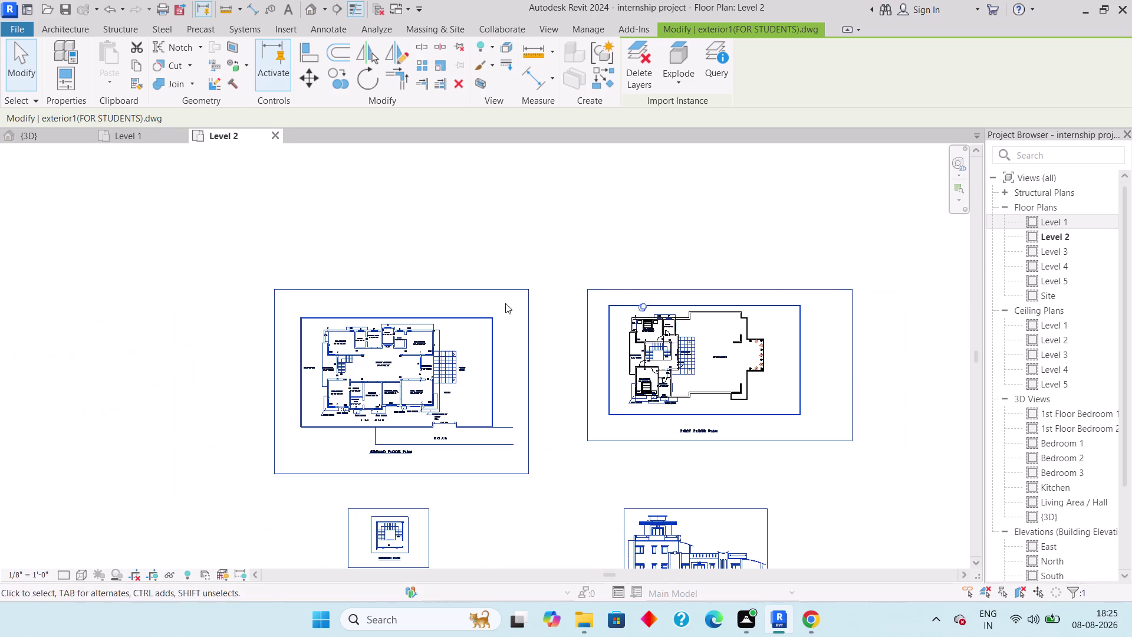
key(Escape)
drag(344, 223, 227, 379)
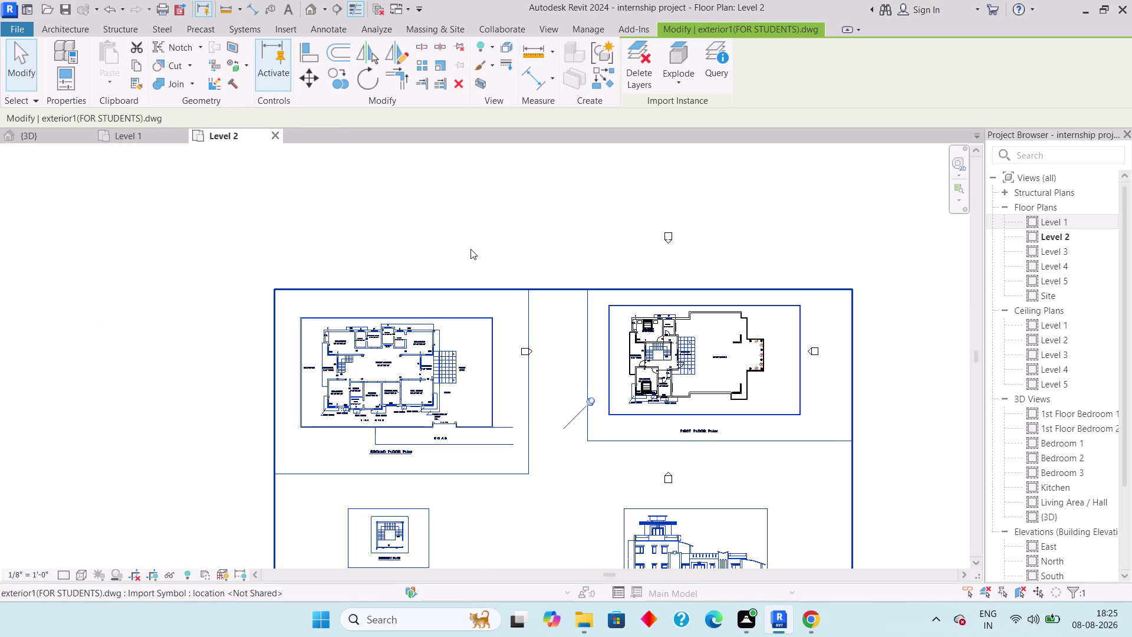
key(ctrl+1)
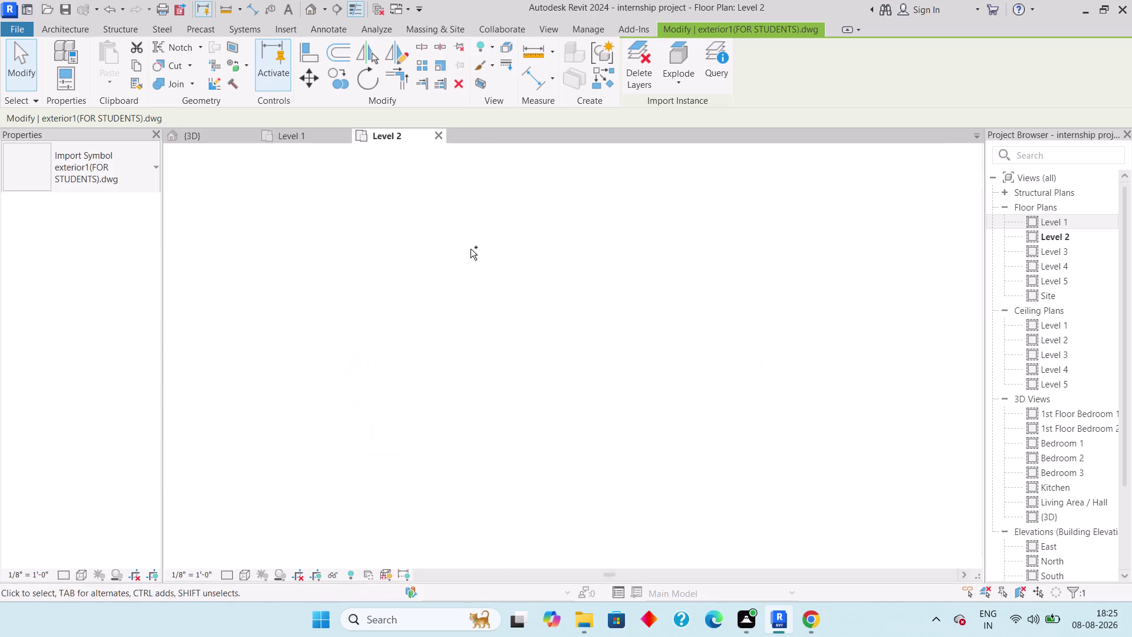
drag(493, 256, 411, 375)
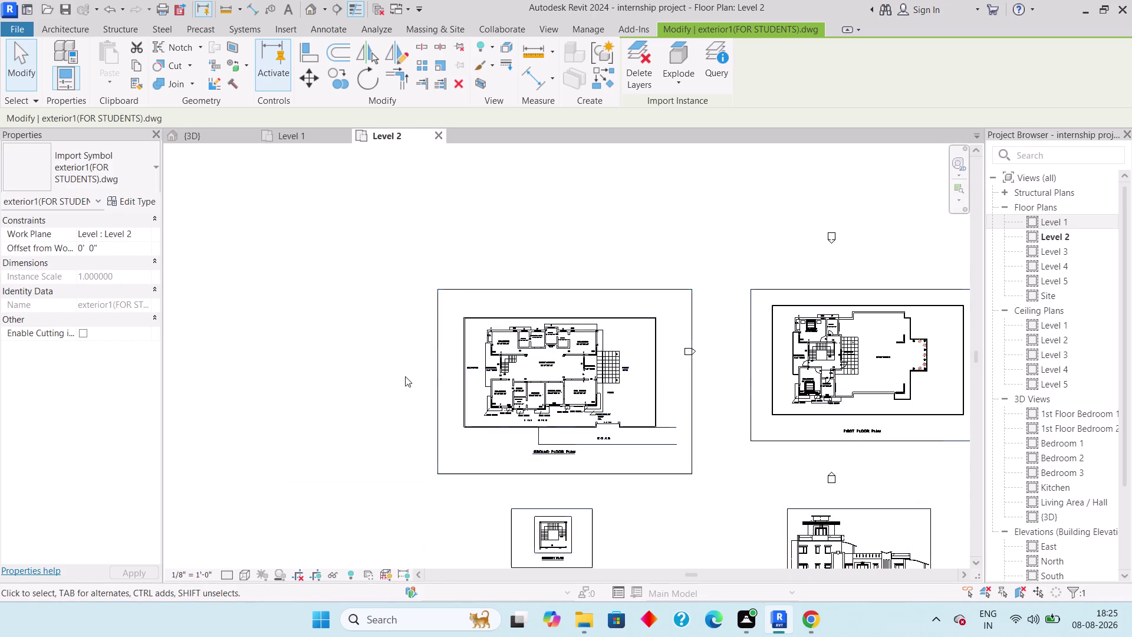
click(123, 228)
click(141, 232)
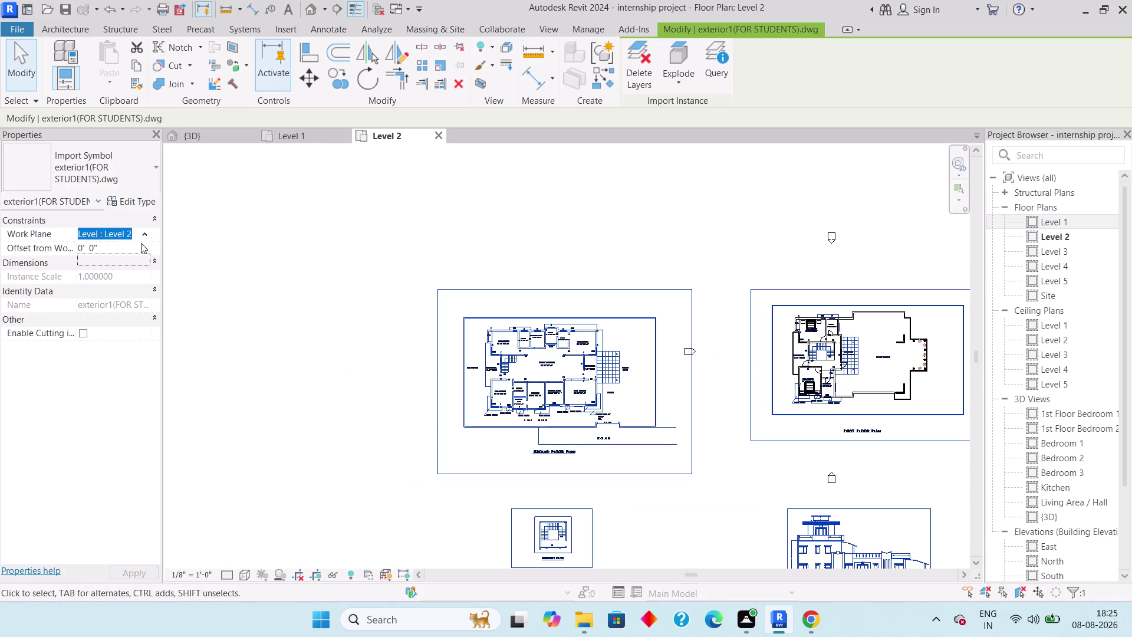
key(Escape)
key(Escape)
middle_drag(678, 349, 393, 362)
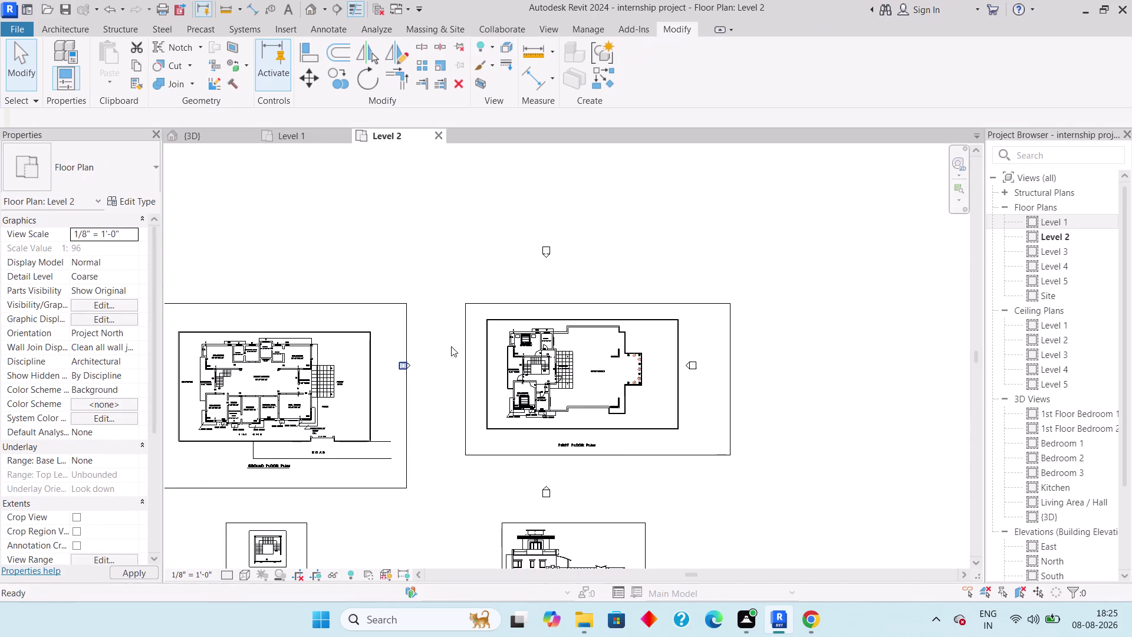
scroll(up, 3)
middle_drag(574, 348, 494, 371)
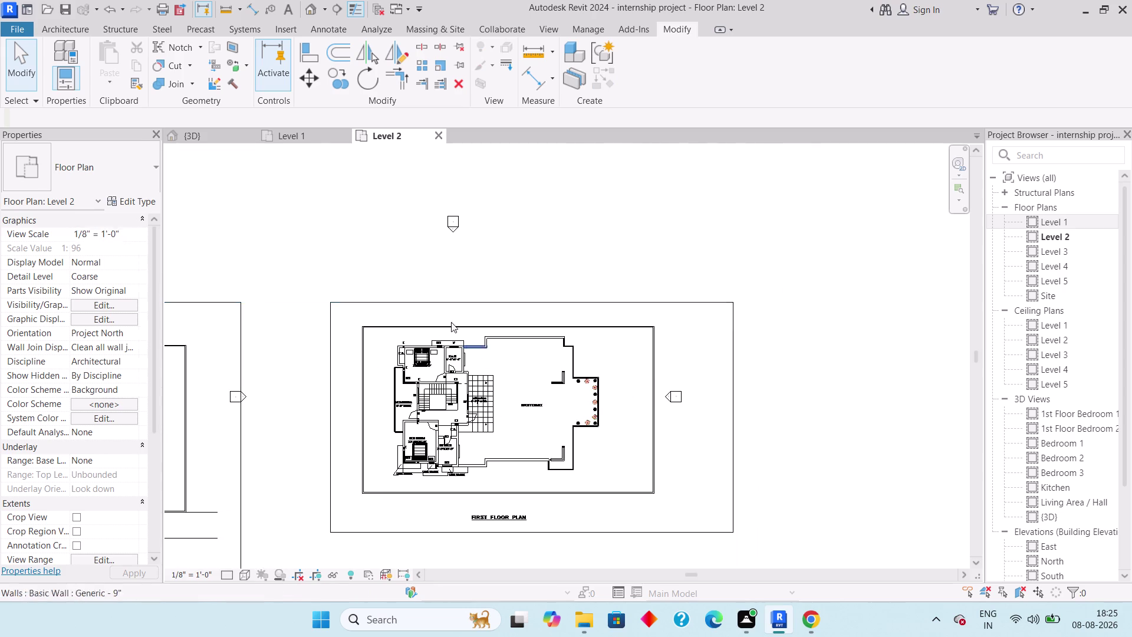
click(371, 135)
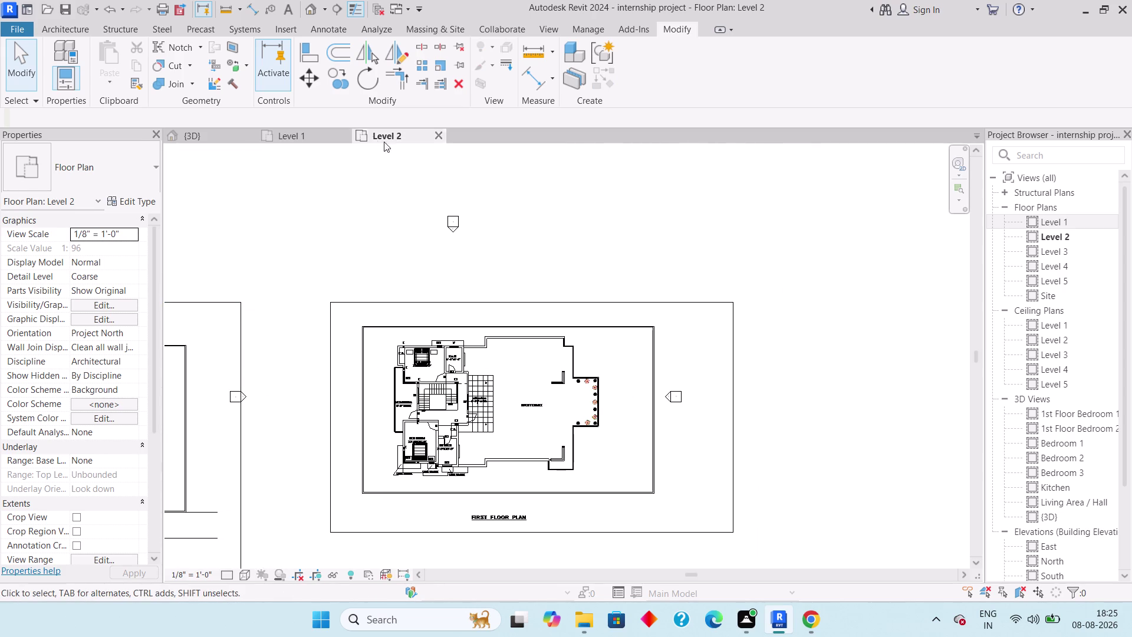
middle_drag(627, 363, 632, 326)
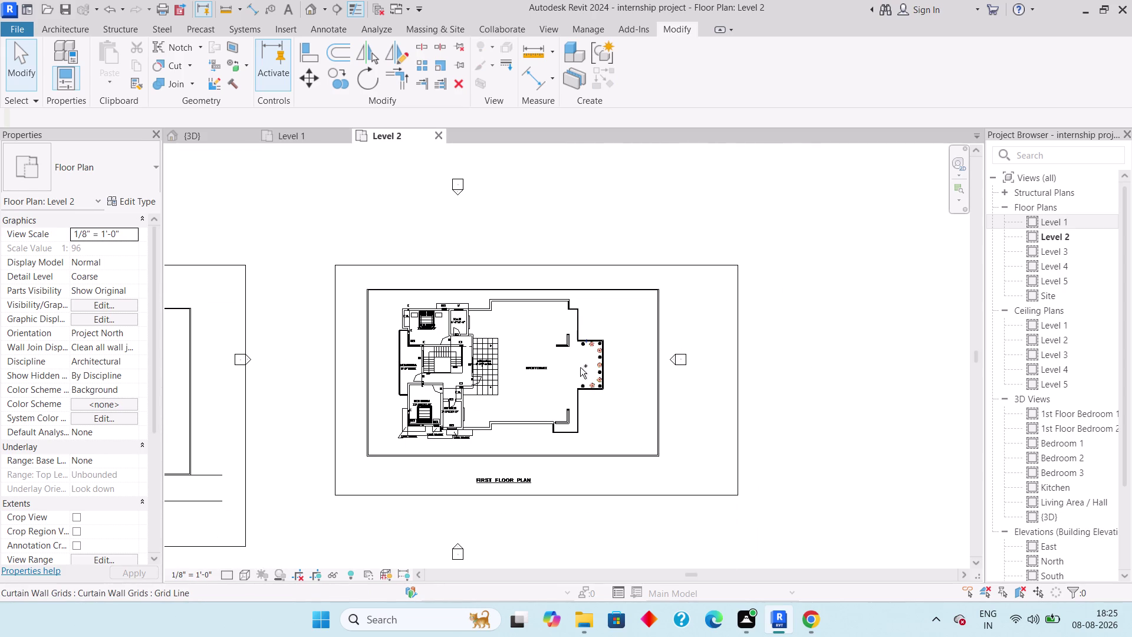
key(ctrl+p)
click(505, 474)
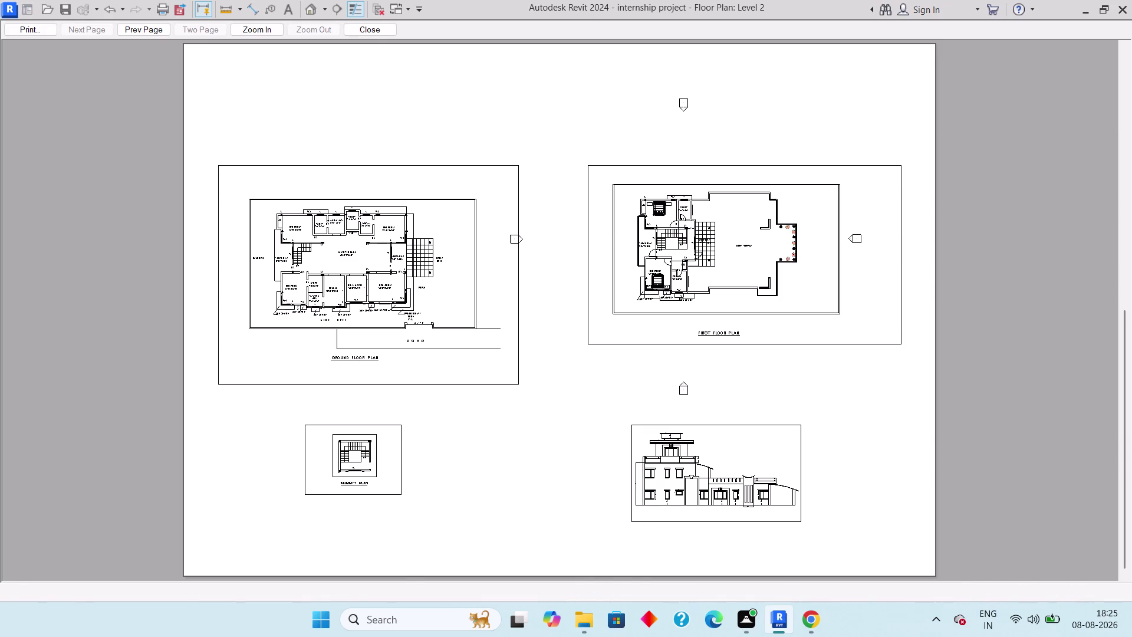
key(Escape)
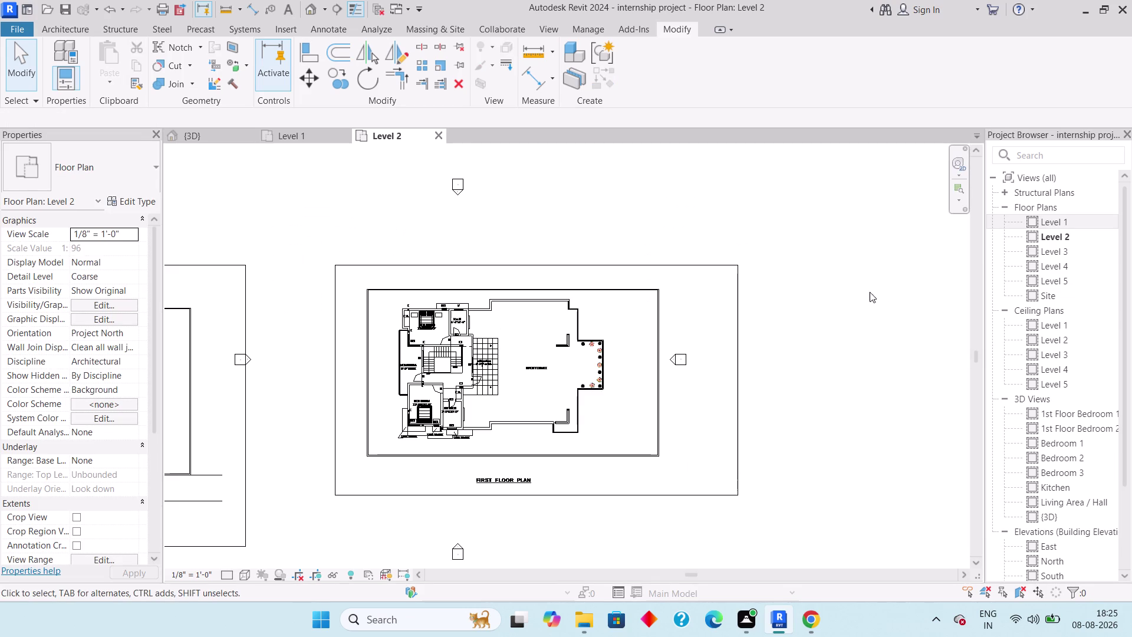
Select plan elements and their markers with HH, then clear the selection.
scroll(down, 3)
drag(610, 198, 543, 237)
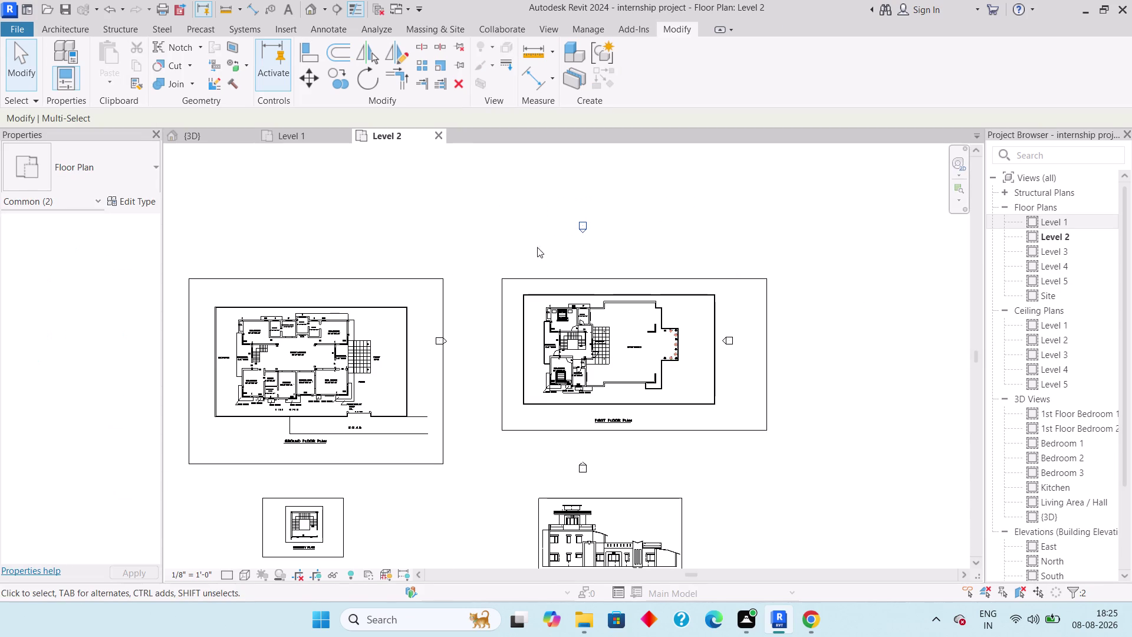
text(hh)
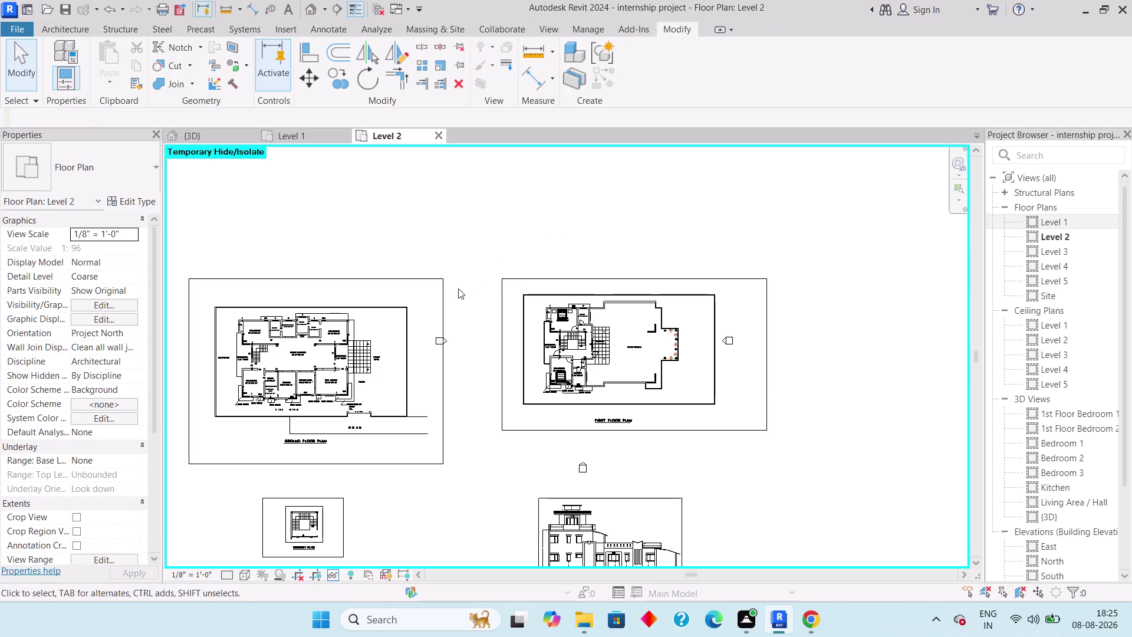
drag(463, 249, 394, 405)
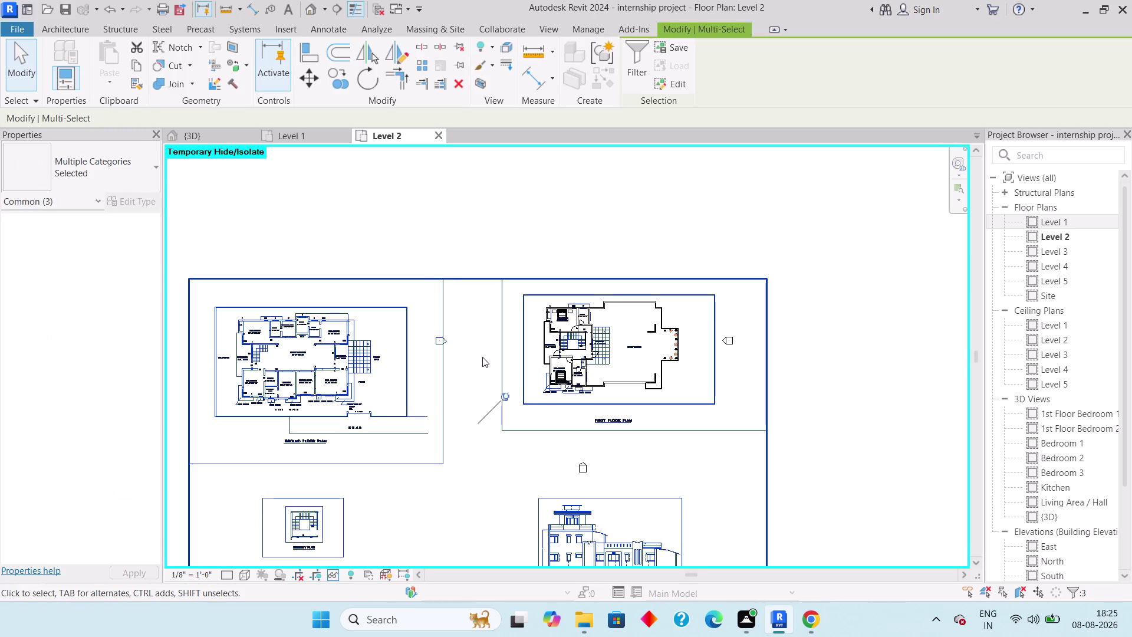
key(Escape)
Select the elevation marker between the plans and hide it with HH.
scroll(up, 3)
drag(426, 320, 424, 323)
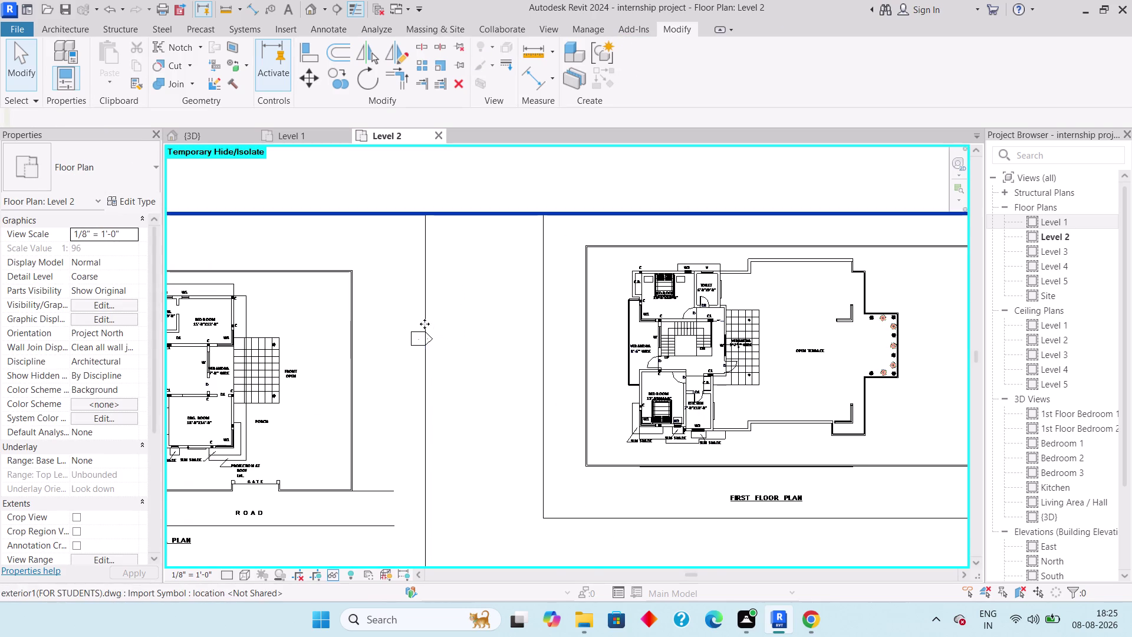
drag(424, 324, 408, 356)
key(Escape)
drag(402, 322, 447, 359)
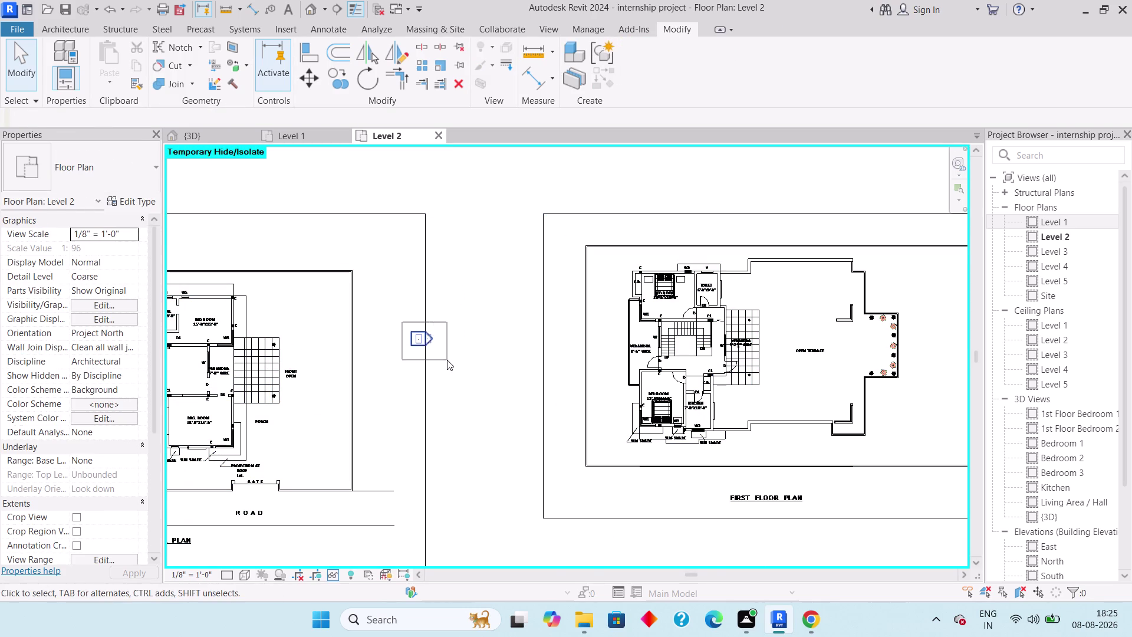
text(hh)
Pan down to the first floor plan and hide another selected area.
middle_drag(594, 447, 416, 334)
scroll(down, 3)
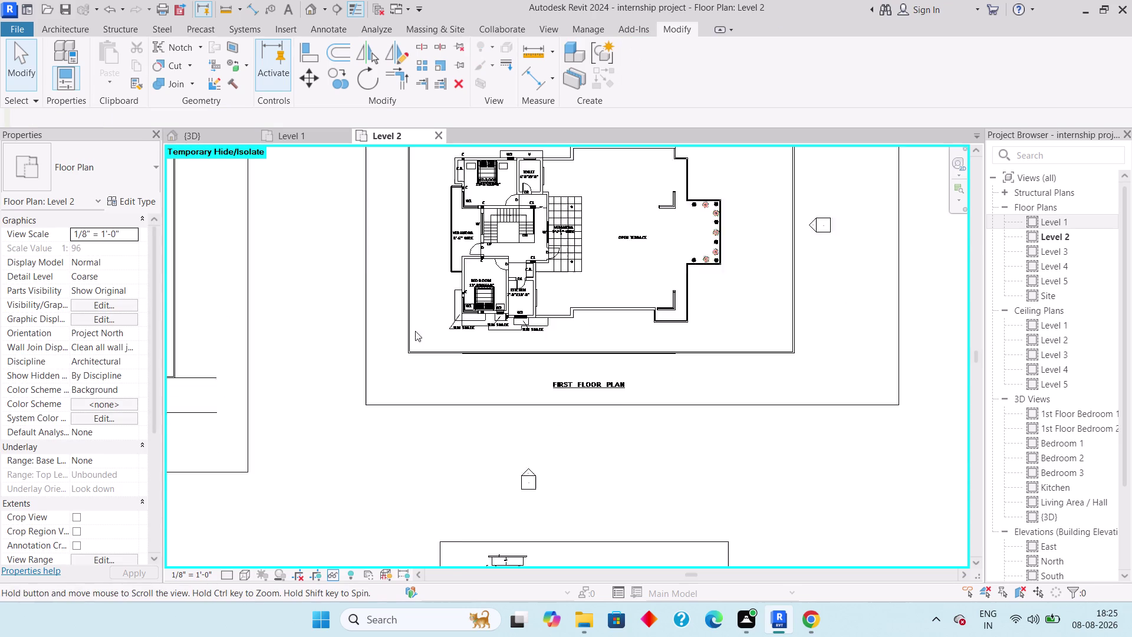
drag(475, 429, 565, 482)
key(h)
key(h)
Isolate the first floor plan drawing and its elevation marker with HH.
middle_drag(826, 404, 740, 472)
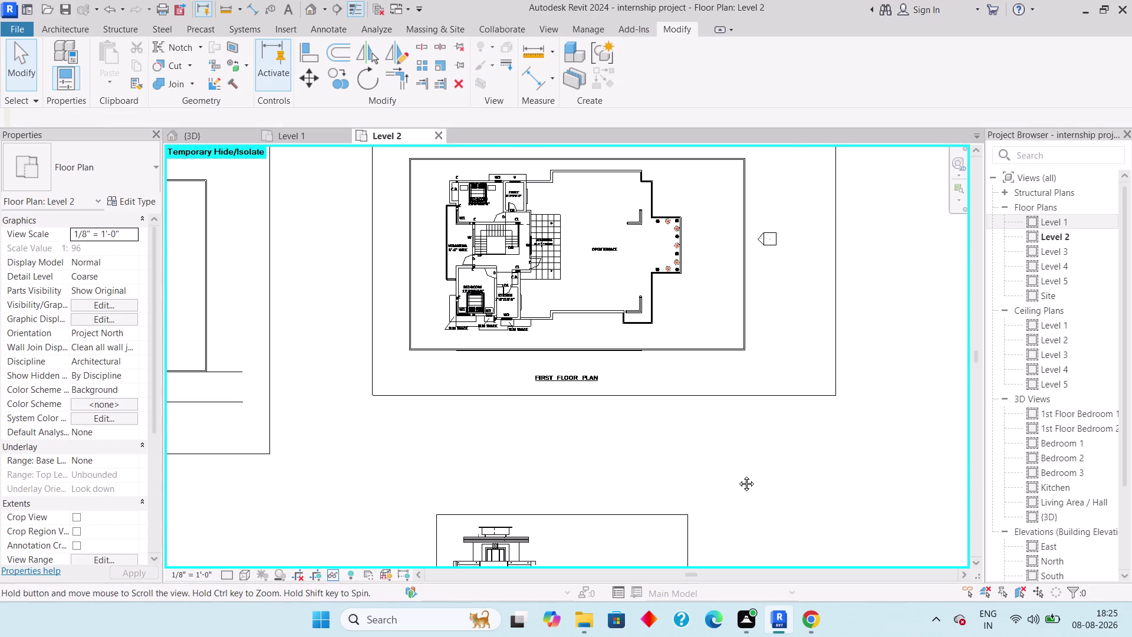
middle_drag(740, 472, 722, 465)
drag(639, 273, 681, 322)
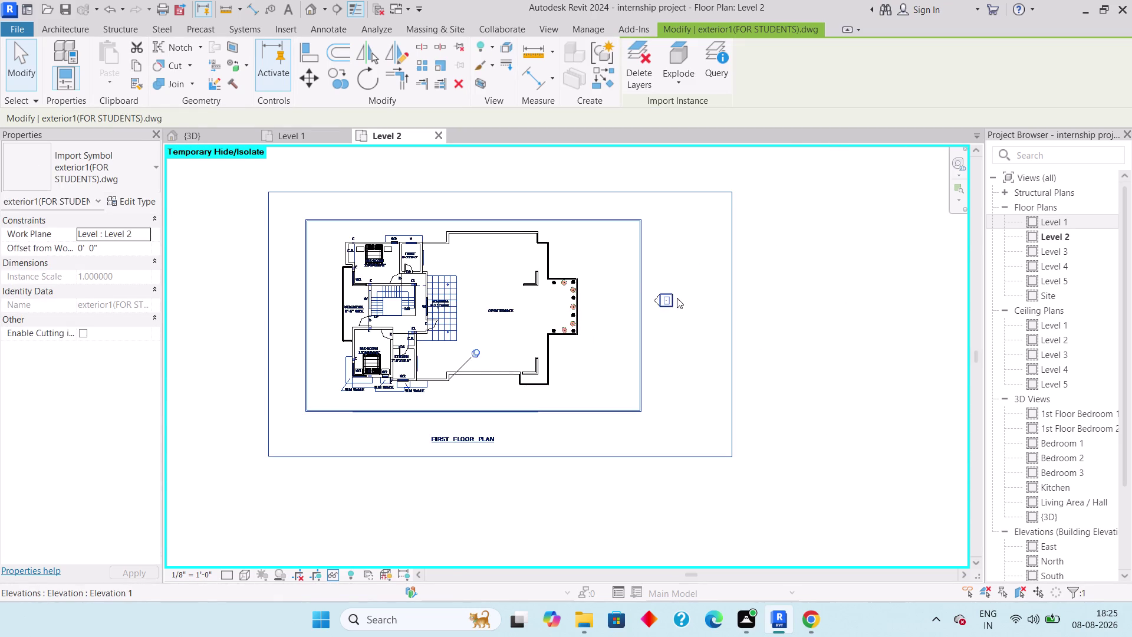
key(Escape)
drag(683, 267, 653, 326)
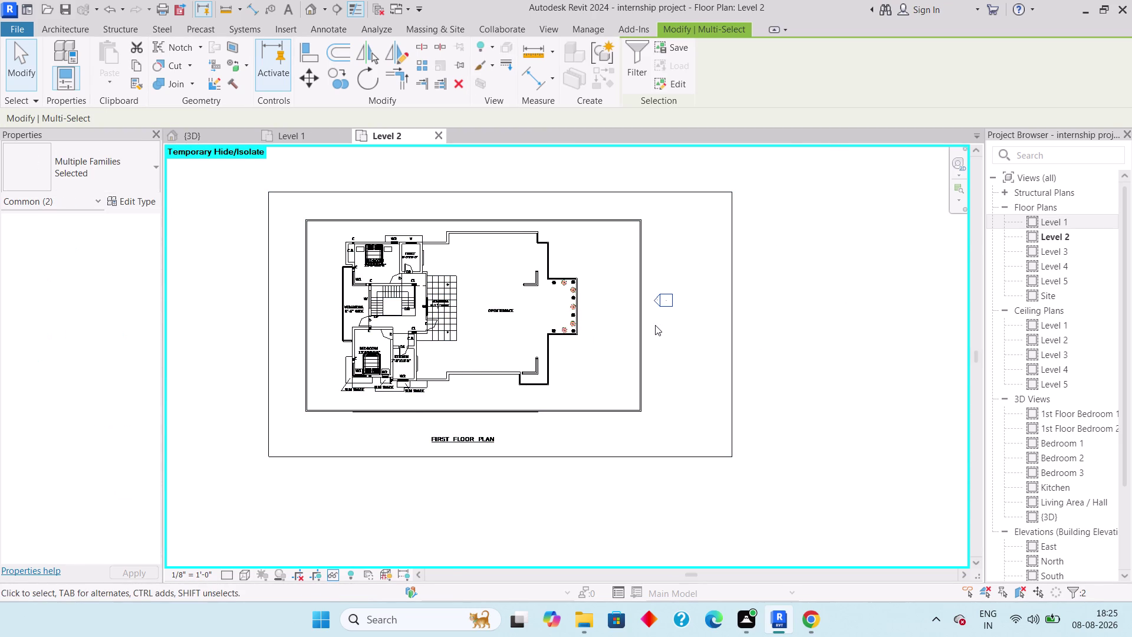
text(hh)
middle_drag(656, 329, 700, 385)
scroll(down, 3)
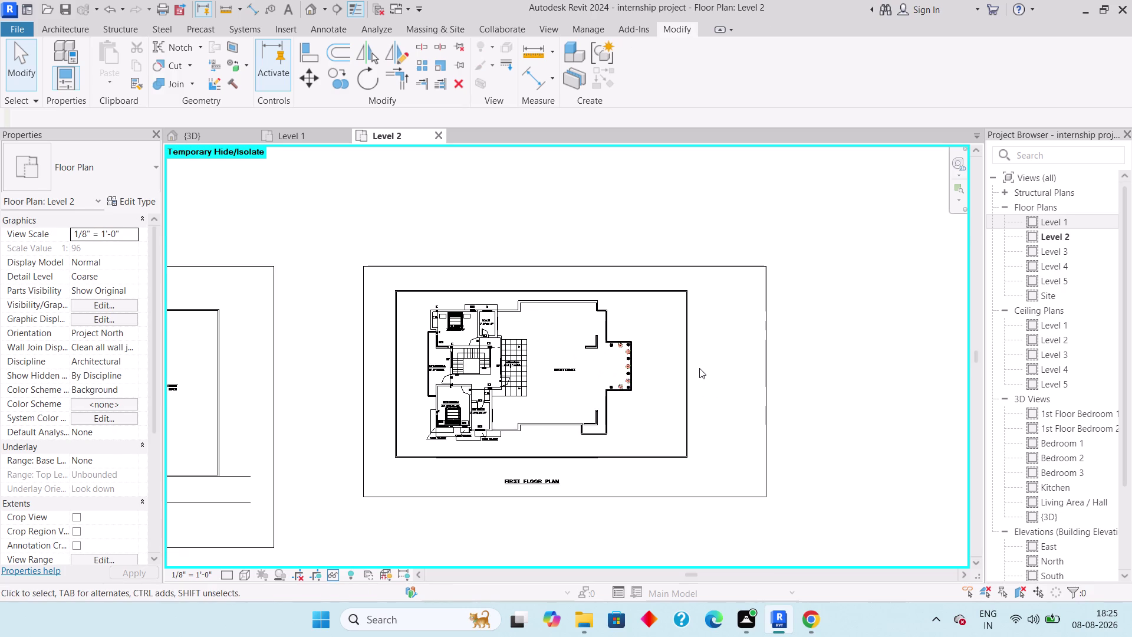
key(ctrl+p)
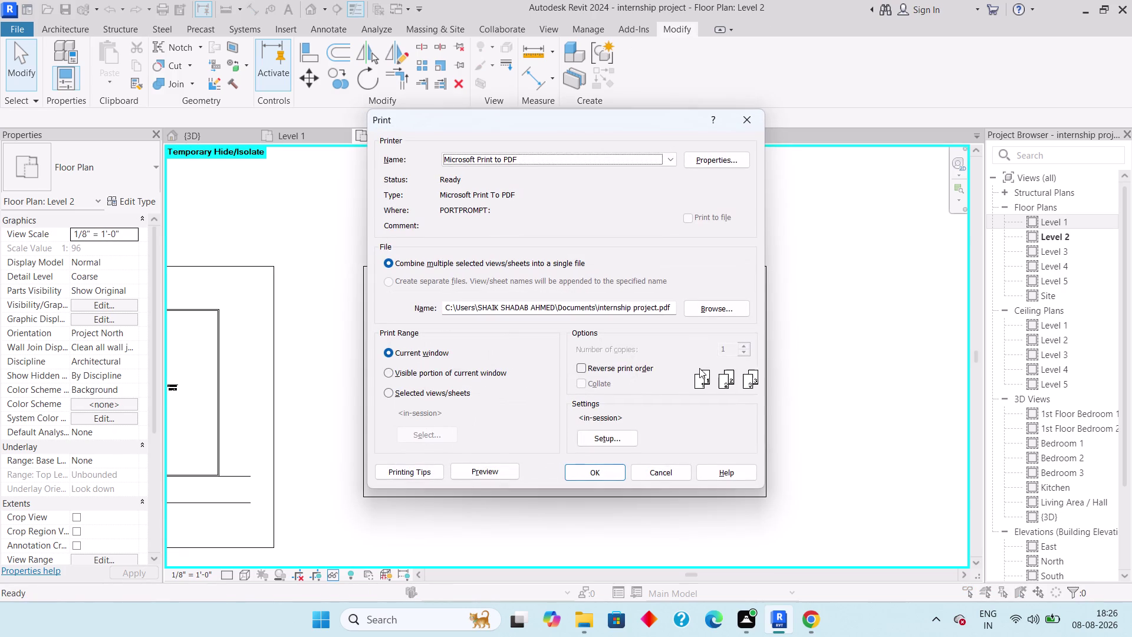
Print with Microsoft Print to PDF, leaving Temporary Hide/Isolate on.
click(605, 475)
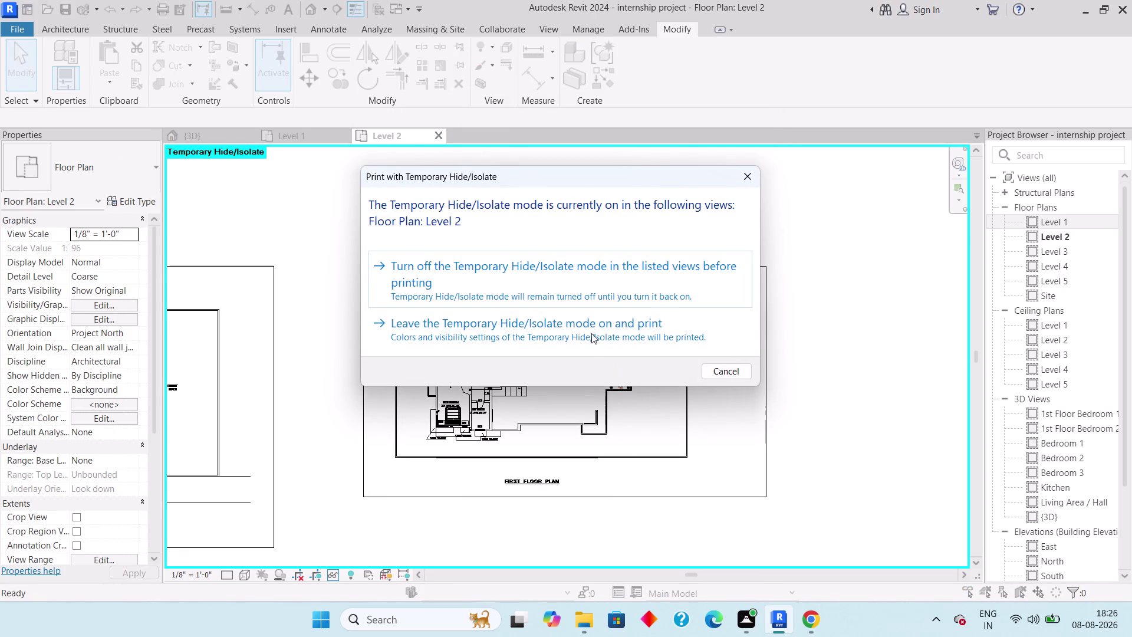
click(564, 331)
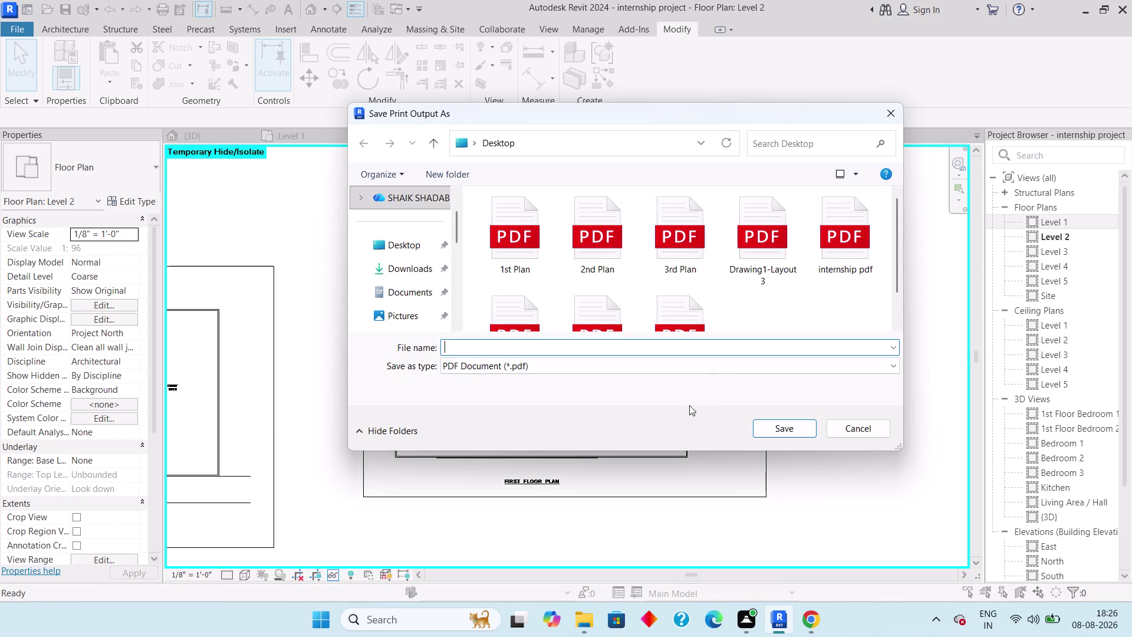
click(601, 348)
Name the file 'internship pdf' with a numeric suffix and save it to the Desktop.
text(int)
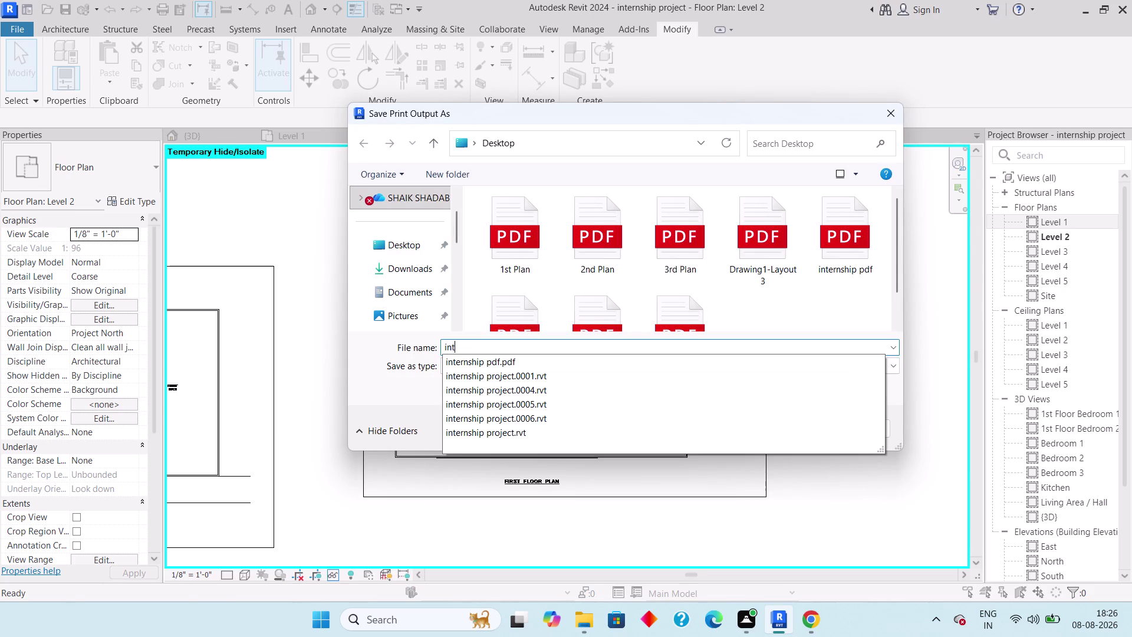
text(ern)
text(sh)
text(ip)
key(space)
key(p)
text(df0)
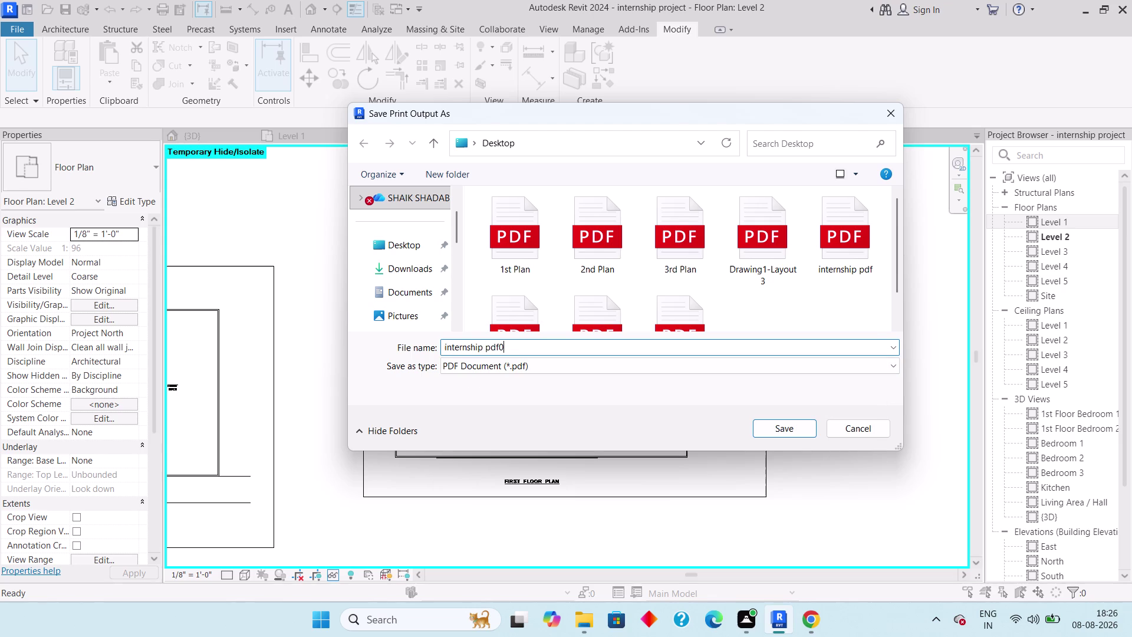
key(BackSpace)
key(space)
text(1)
click(791, 427)
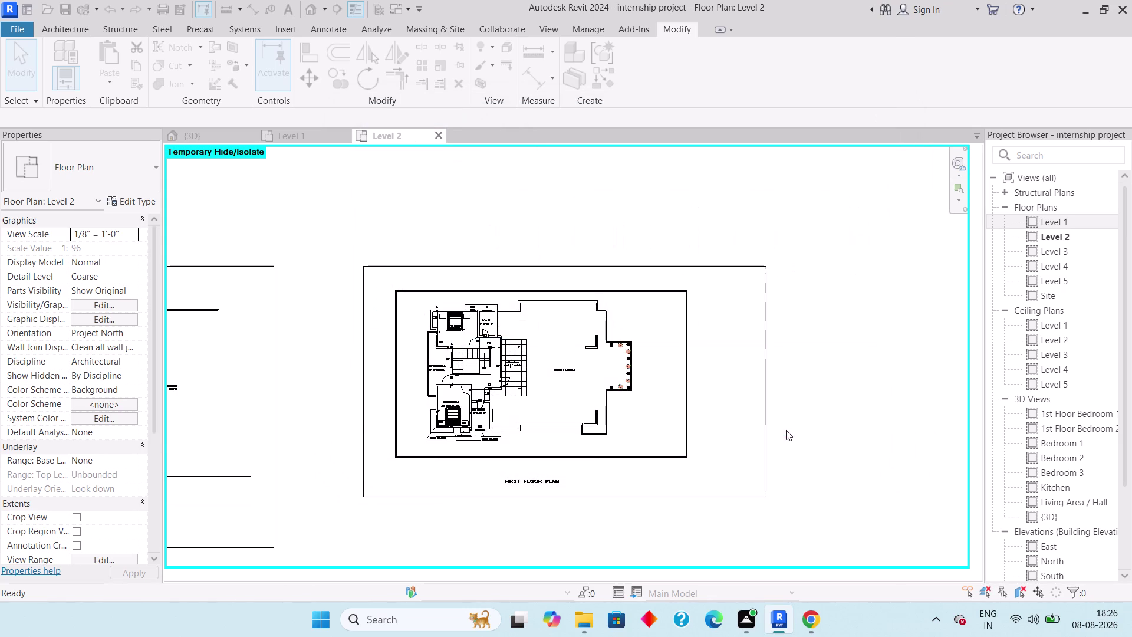